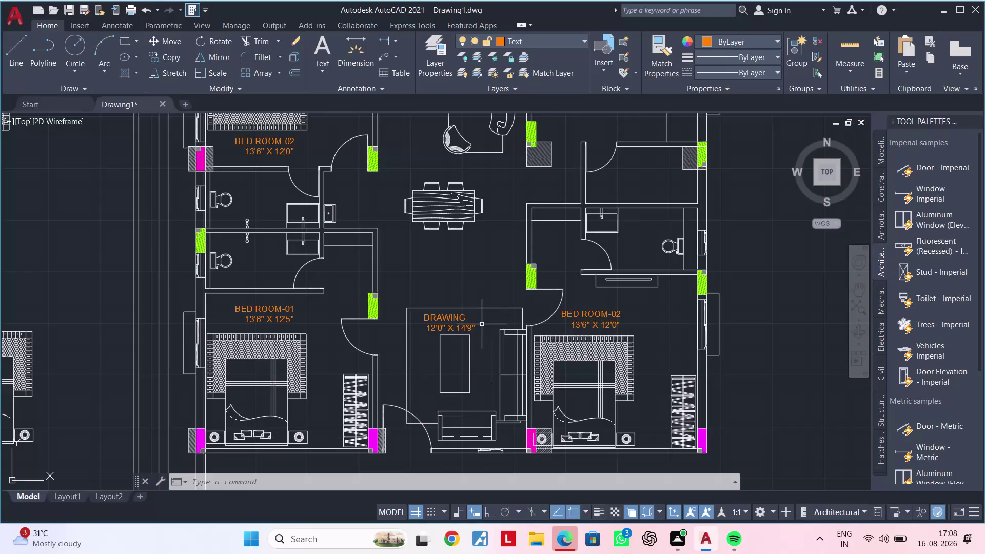
Zoom and pan to the right bedroom's BED ROOM-02 label and open it for editing.
scroll(up, 3)
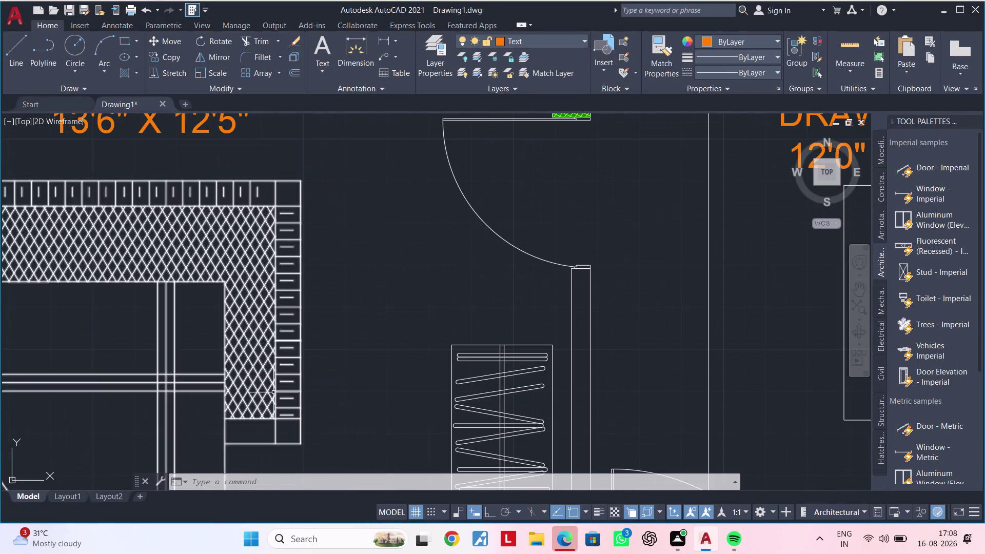
scroll(up, 3)
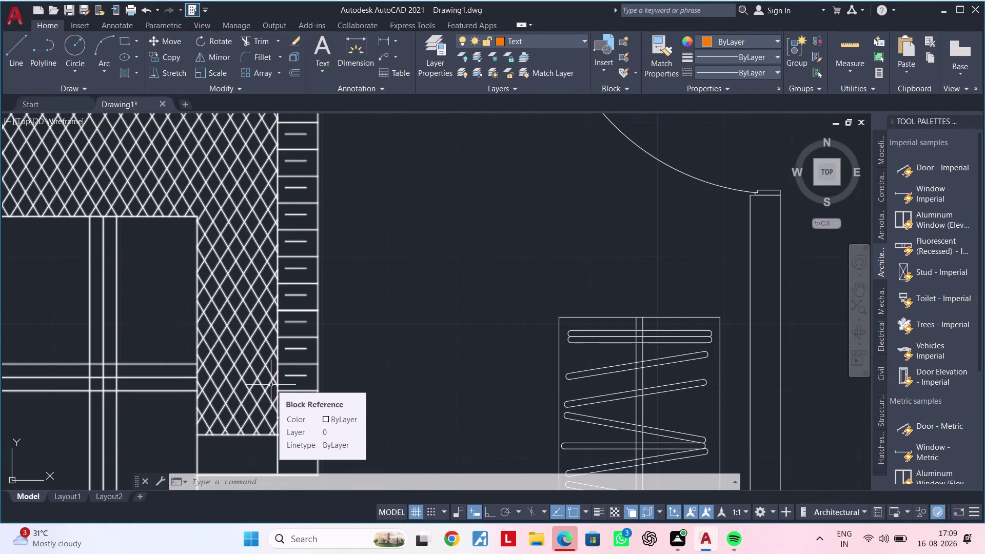
scroll(down, 3)
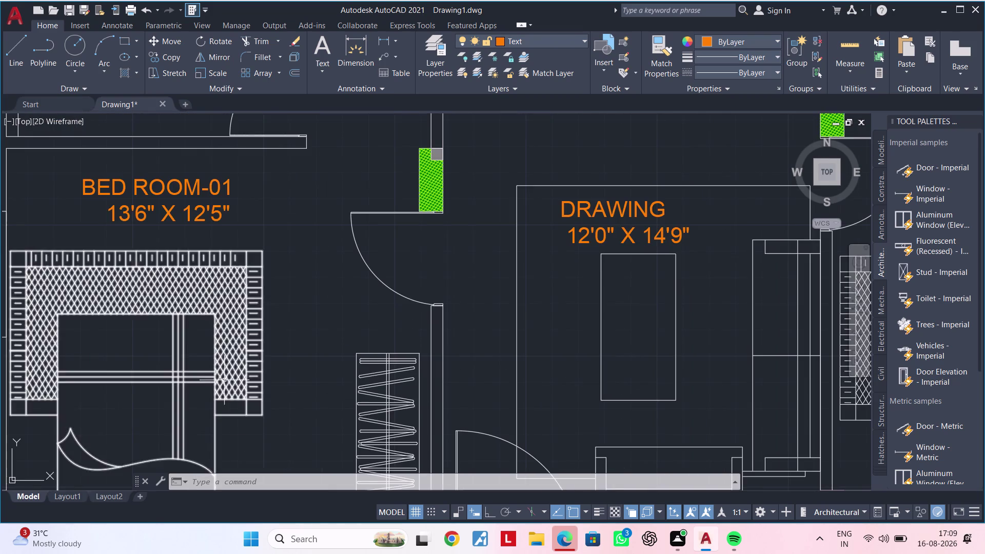
middle_drag(203, 373, 248, 357)
middle_drag(471, 299, 313, 320)
middle_drag(485, 288, 376, 340)
scroll(up, 3)
middle_drag(484, 296, 430, 346)
scroll(down, 3)
middle_drag(444, 332, 307, 332)
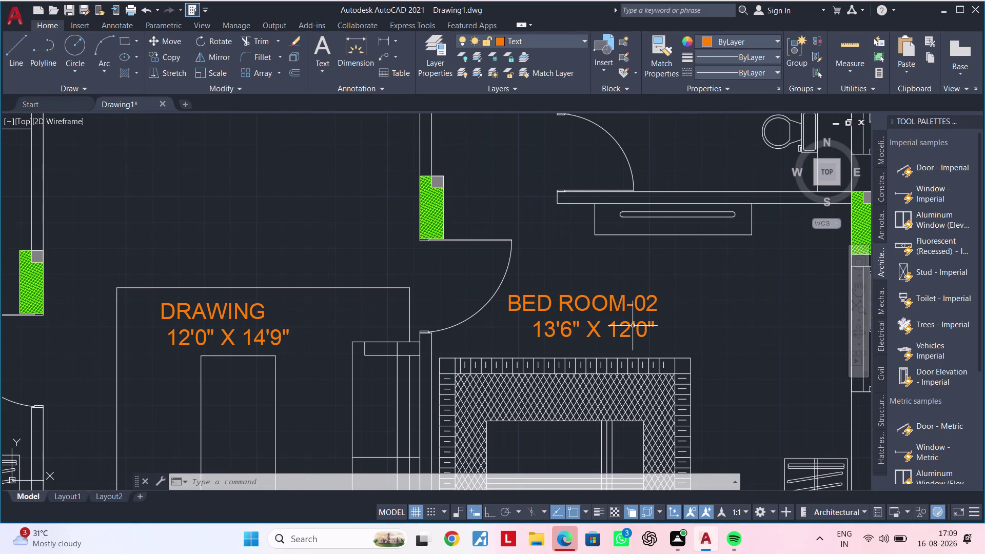
double_click(644, 332)
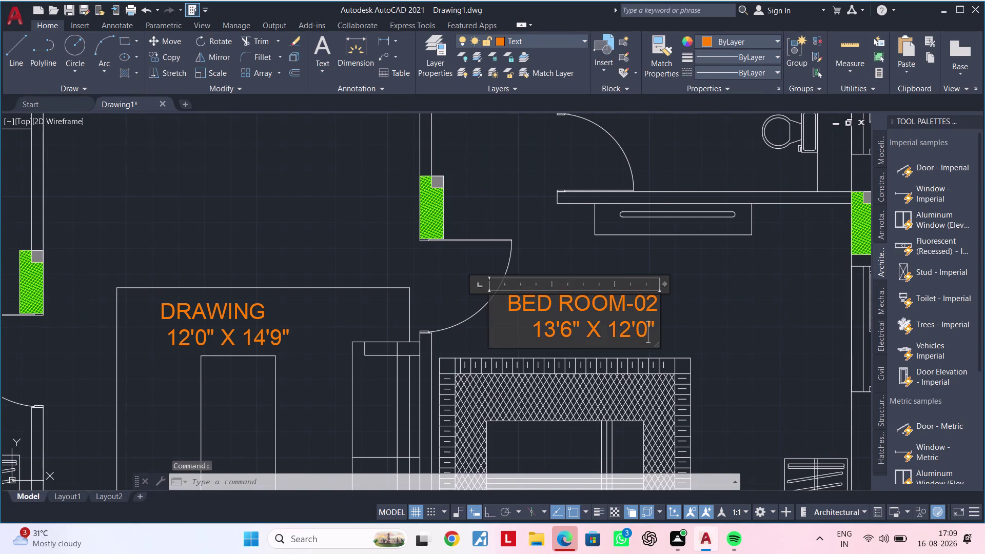
Replace the bedroom label's name line with M BED ROOM.
click(657, 308)
key(BackSpace)
key(BackSpace)
key(BackSpace)
key(BackSpace)
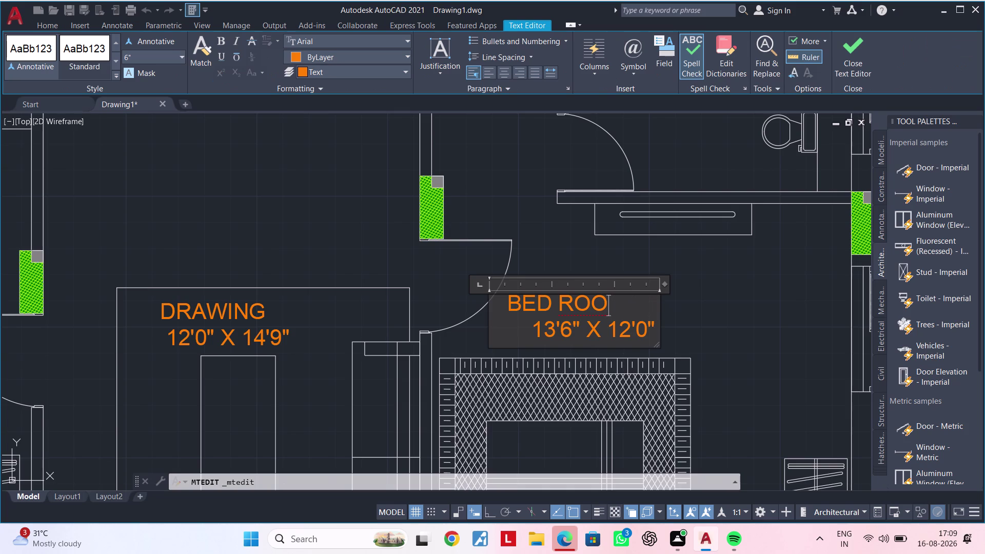
key(BackSpace)
key(BackSpace)
key(BackSpace)
key(BackSpace)
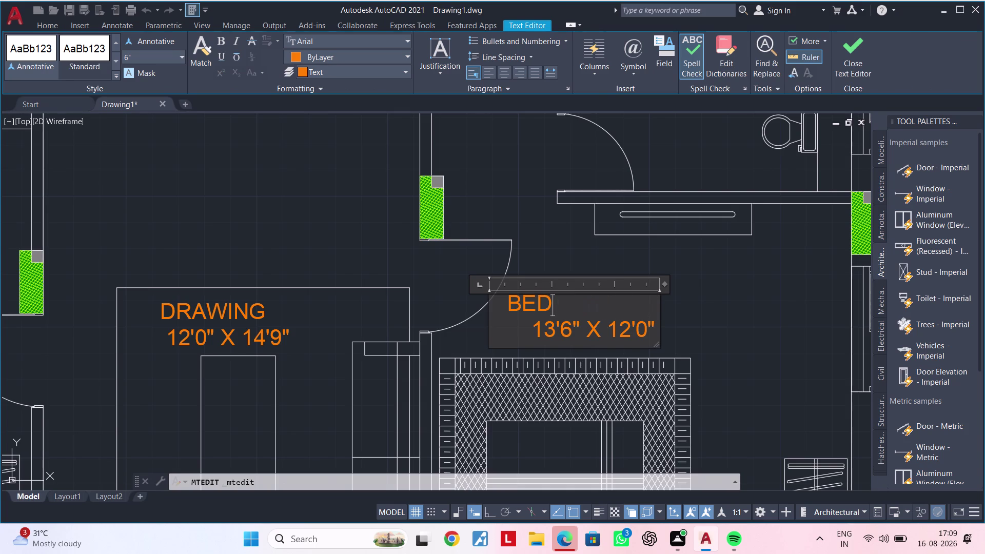
key(BackSpace)
key(BackSpace)
key(BackSpace)
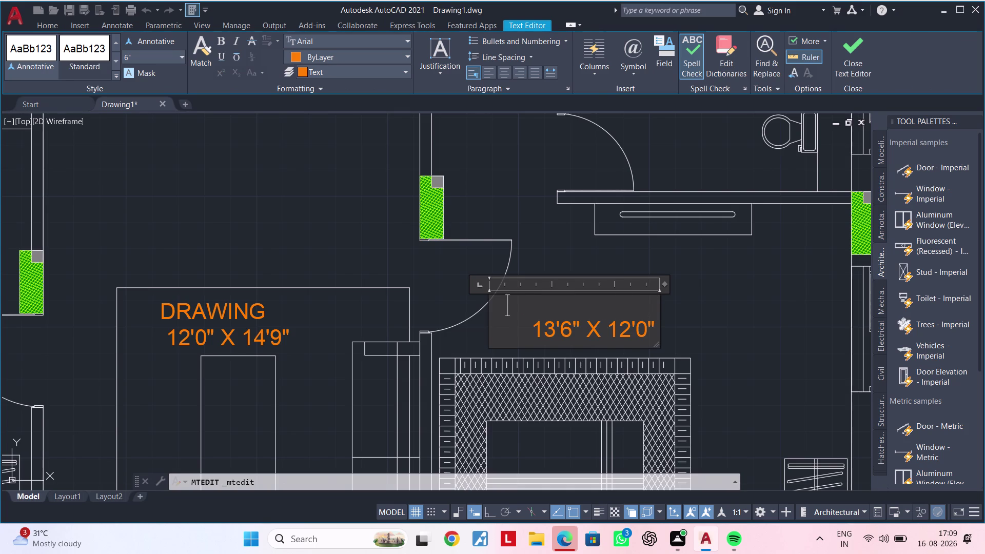
text(M BED R)
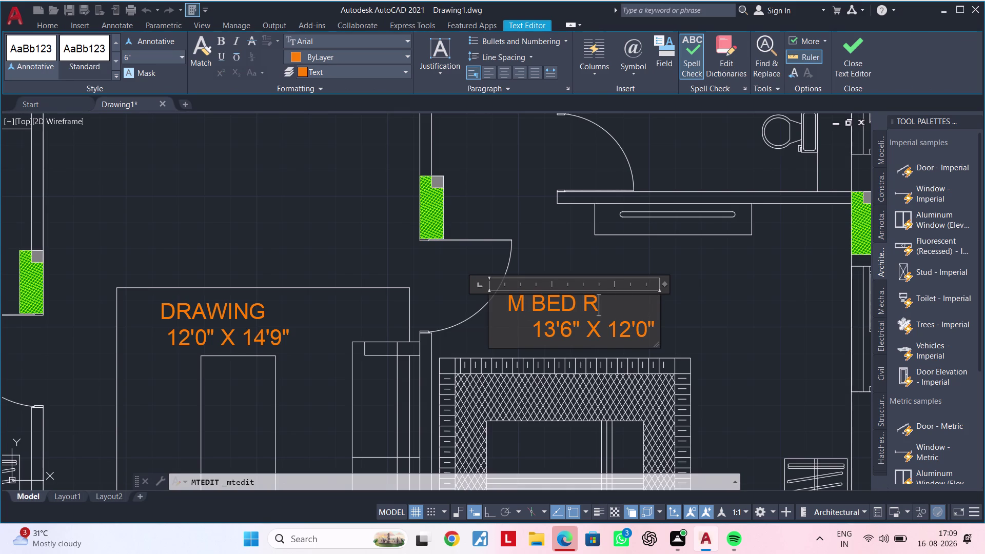
text(OOM)
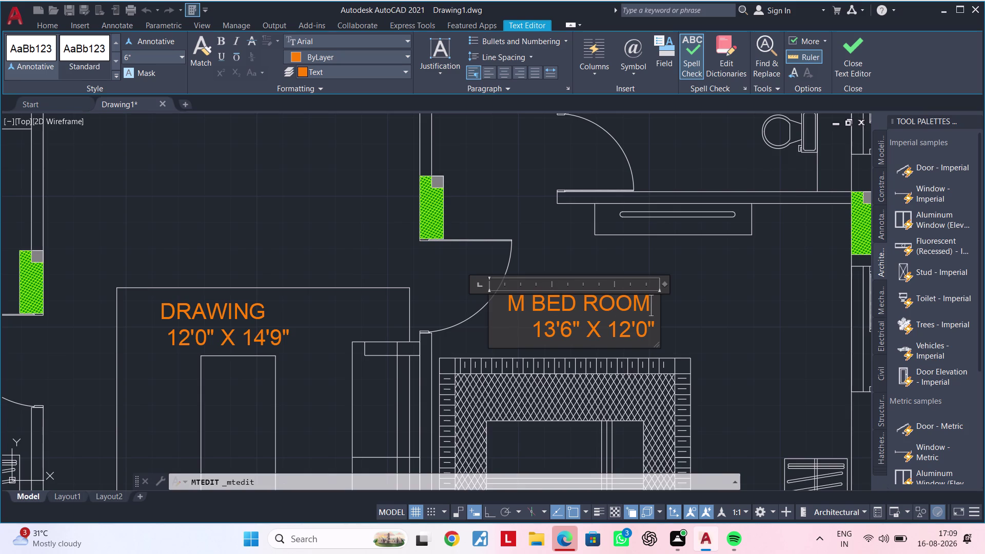
Change the bedroom size line to 13'7" X 14'0".
click(655, 332)
key(BackSpace)
key(BackSpace)
key(BackSpace)
key(BackSpace)
key(BackSpace)
key(BackSpace)
key(BackSpace)
key(BackSpace)
key(BackSpace)
key(BackSpace)
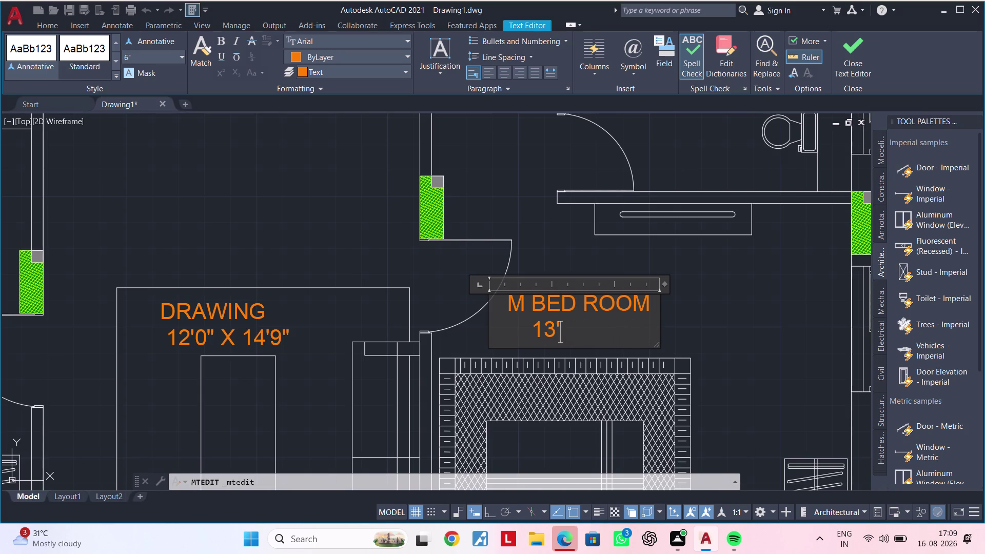
text(7")
key(space)
text(X)
key(space)
text(14')
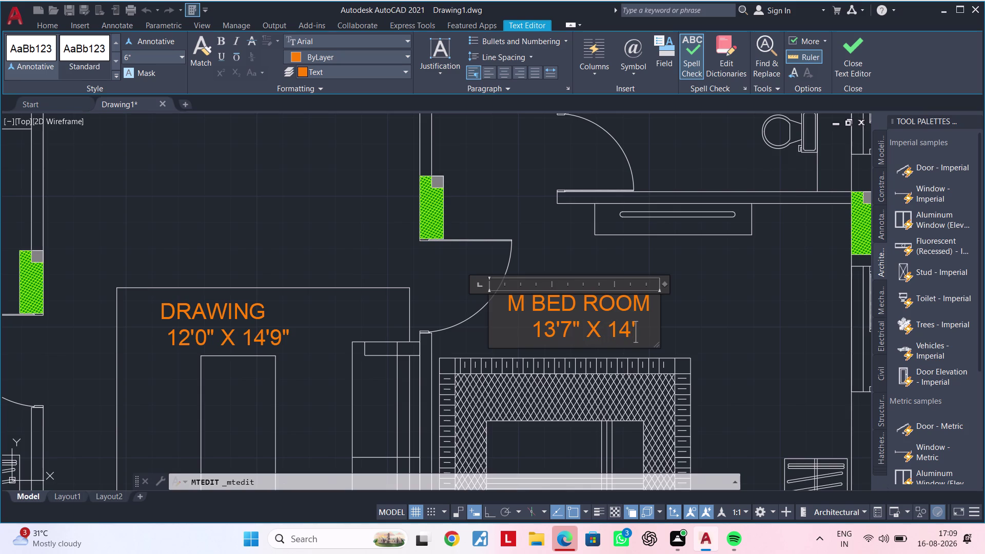
text(0")
Close the text editor and pan out to show the middle rooms.
click(710, 333)
scroll(down, 3)
middle_drag(710, 275, 689, 385)
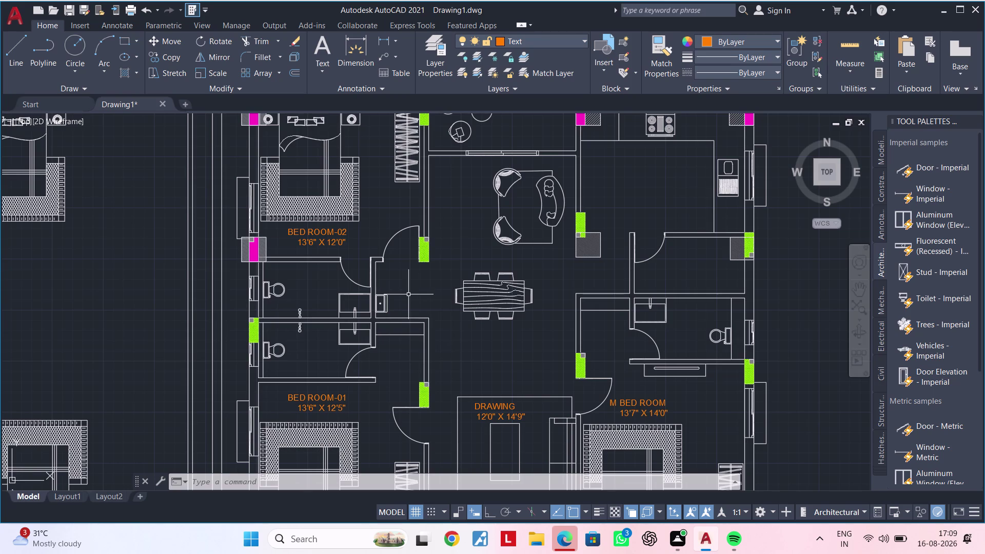
middle_drag(521, 374, 521, 445)
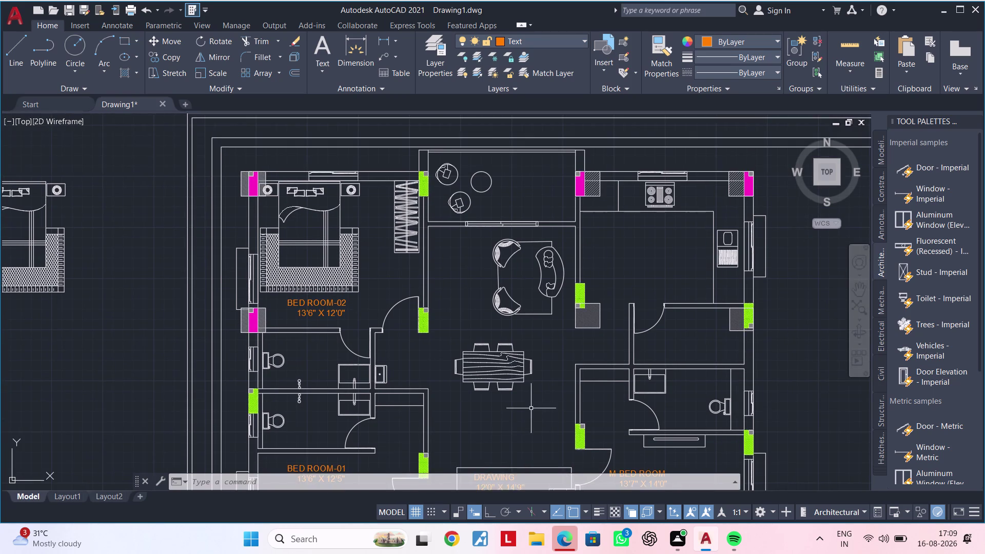
Select the DRAWING label and start copying it from a base point.
middle_drag(531, 408, 546, 326)
click(507, 398)
middle_drag(486, 323, 483, 336)
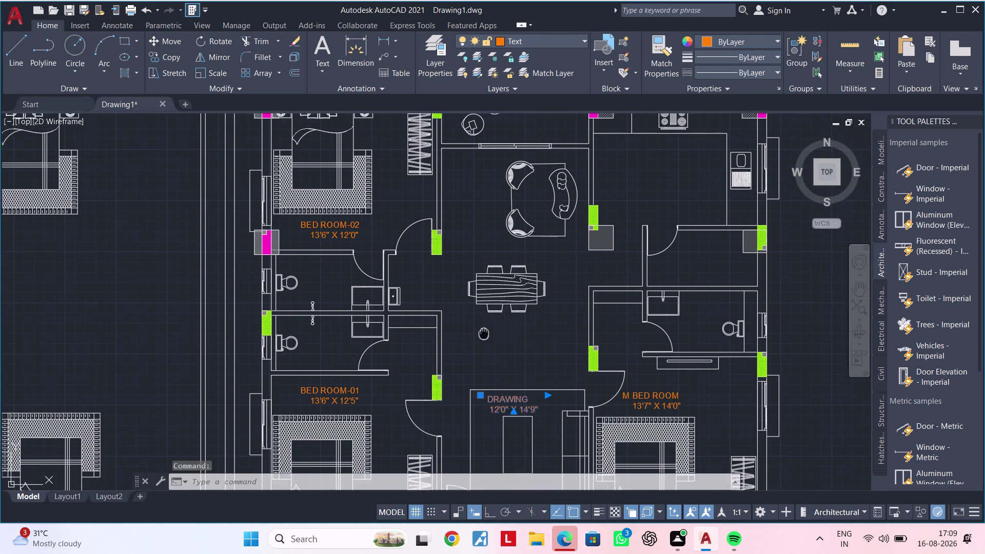
middle_drag(483, 336, 476, 364)
text(CO)
key(space)
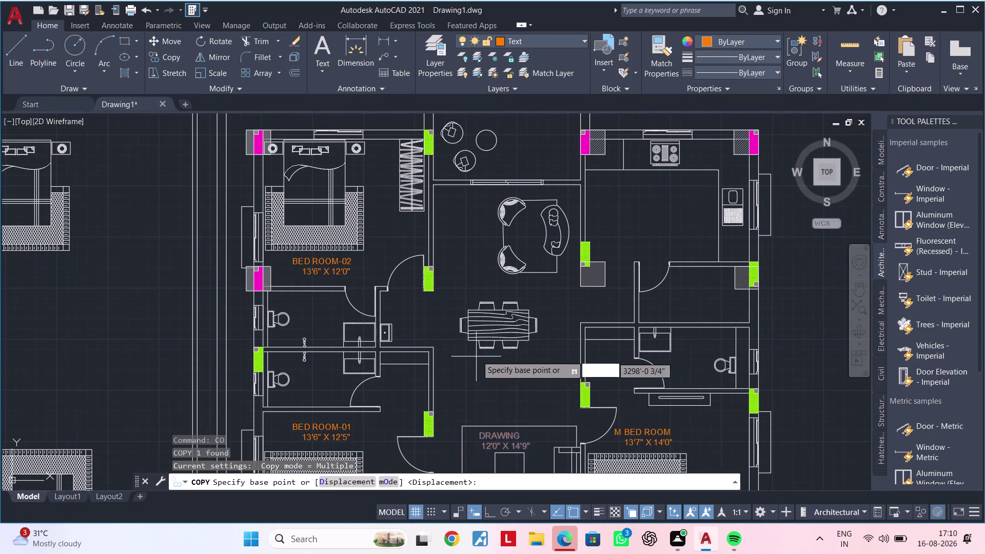
click(500, 438)
Drop the DRAWING label copy inside the top balcony room and end the copy.
middle_drag(474, 279, 454, 380)
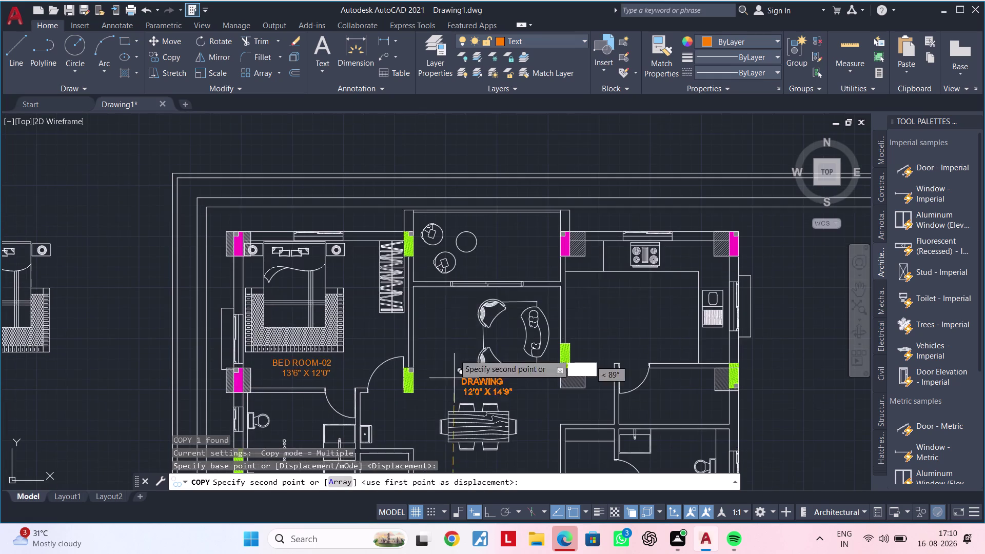
scroll(up, 3)
scroll(up, 3)
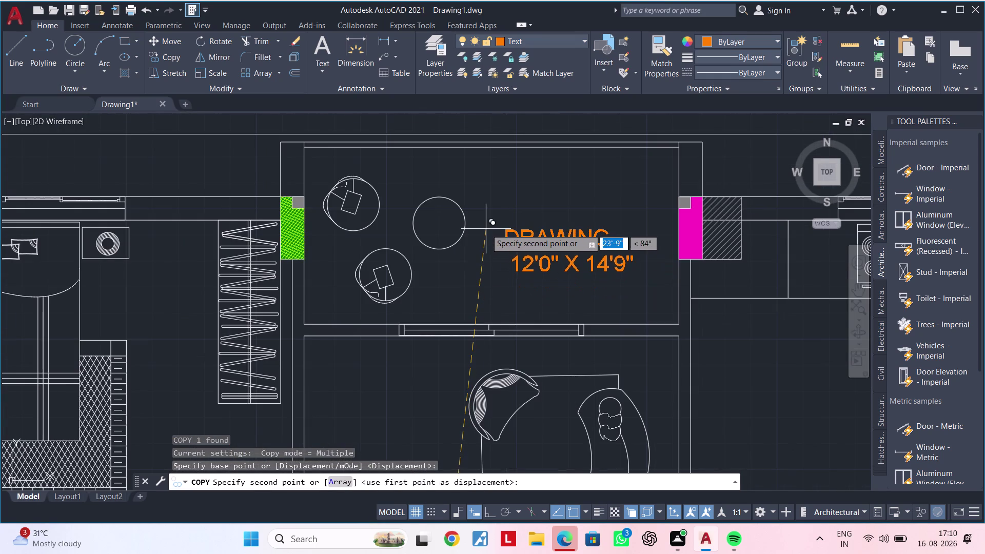
click(479, 227)
key(Escape)
key(Escape)
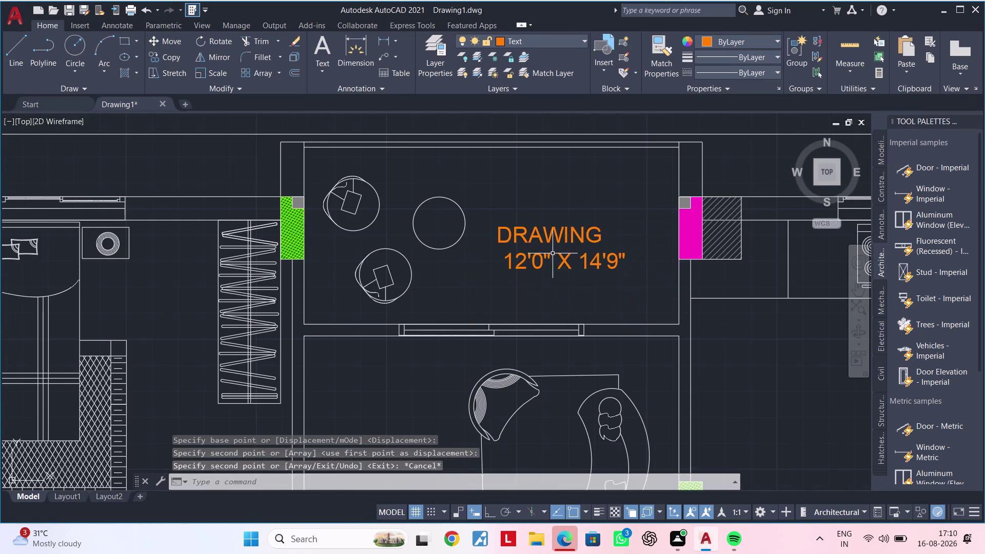
middle_drag(559, 250, 528, 248)
key(Escape)
Rename the copied label in the top room to BALCONY.
double_click(560, 229)
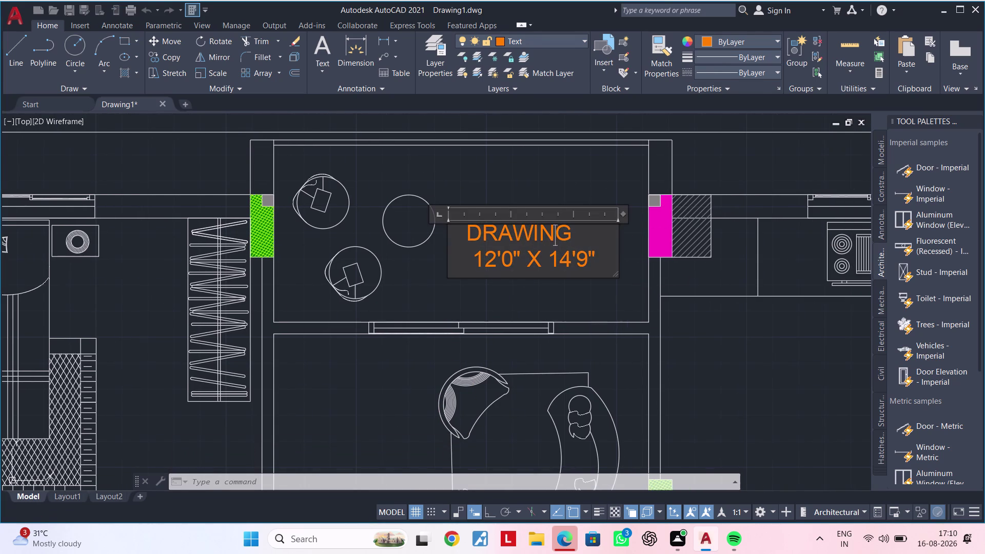
click(600, 257)
key(BackSpace)
key(BackSpace)
key(BackSpace)
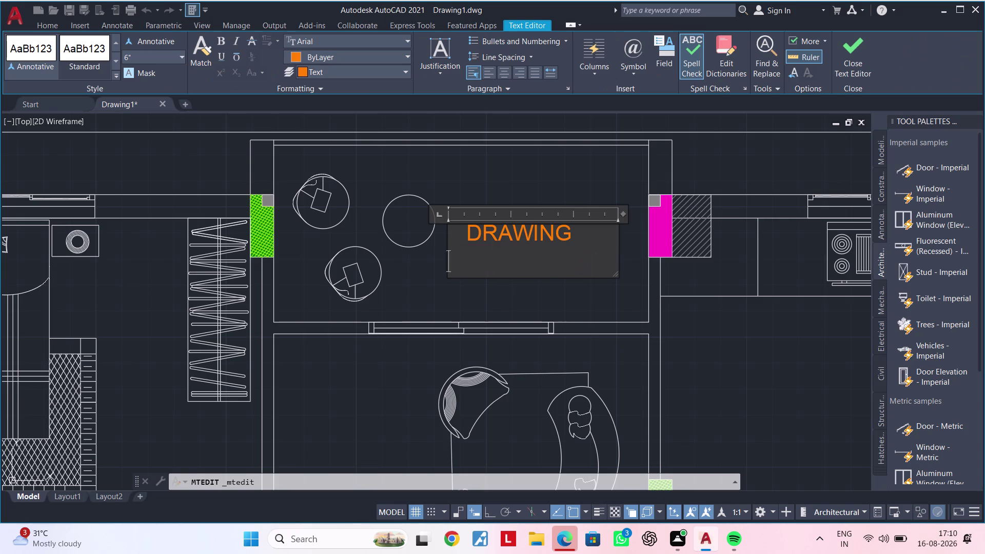
text(BA)
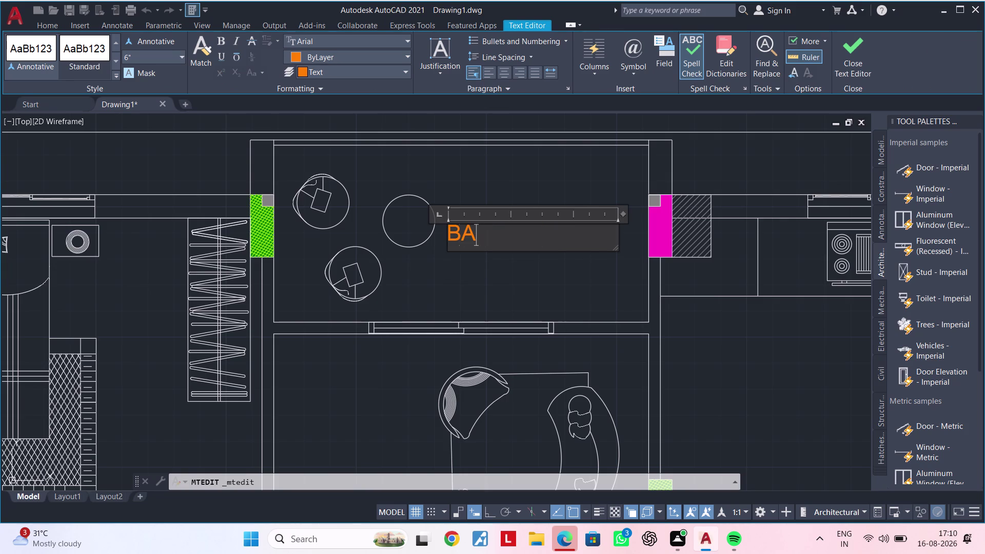
key(l)
text(CON)
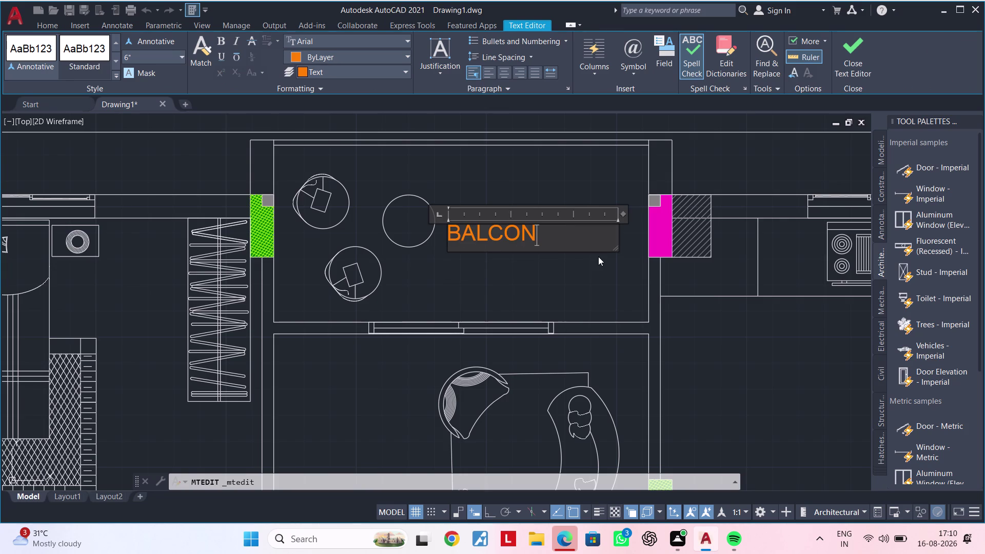
key(y)
key(Return)
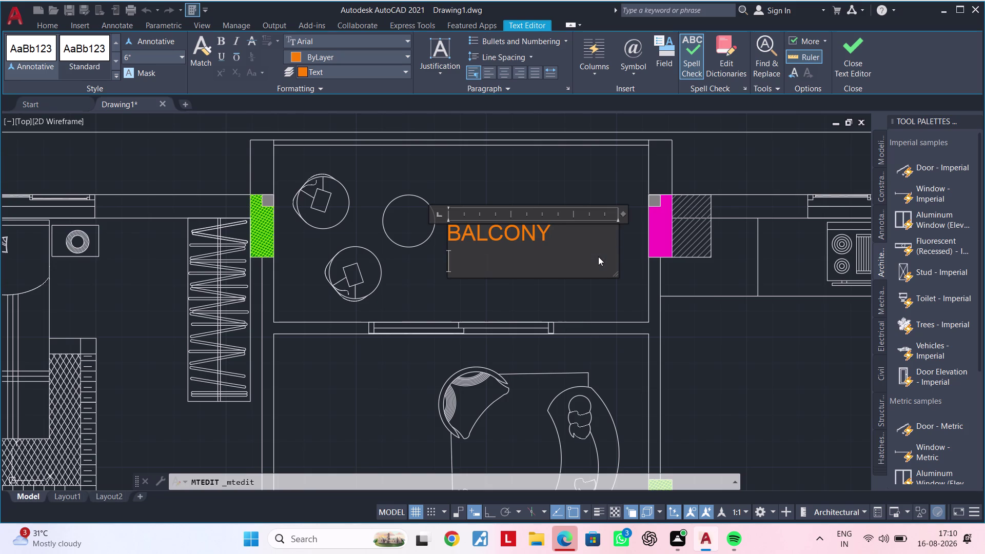
Enter the balcony size 12'0"X5'10" on the label's second line.
text(12'0)
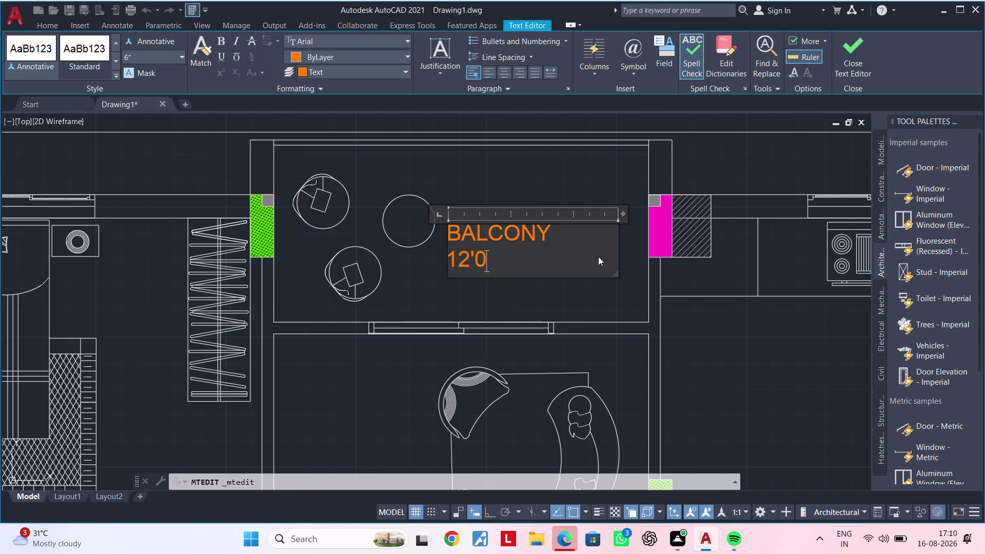
key(shift+quotedbl)
key(x)
text(5'1)
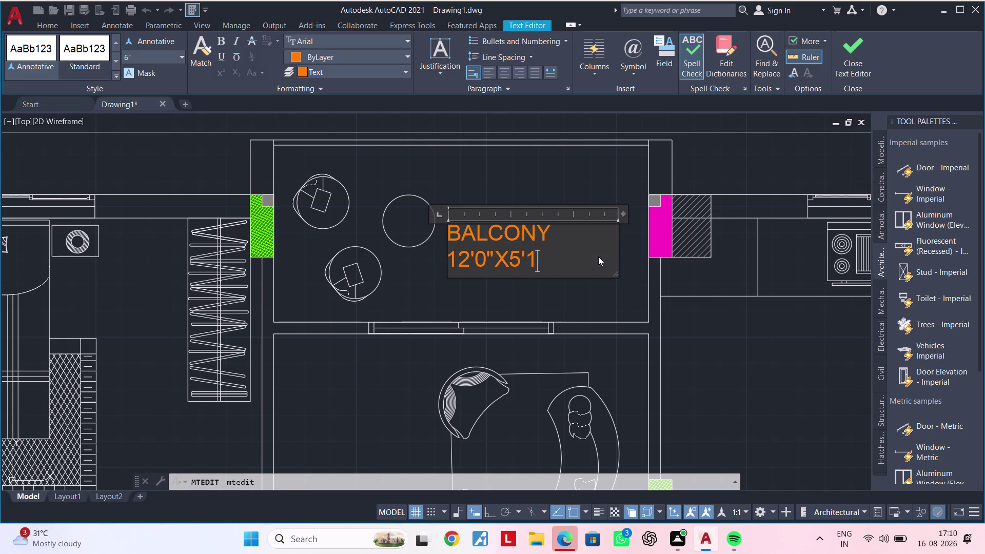
text(0")
Indent the BALCONY label lines with spaces and close the text editor.
click(448, 265)
key(space)
key(space)
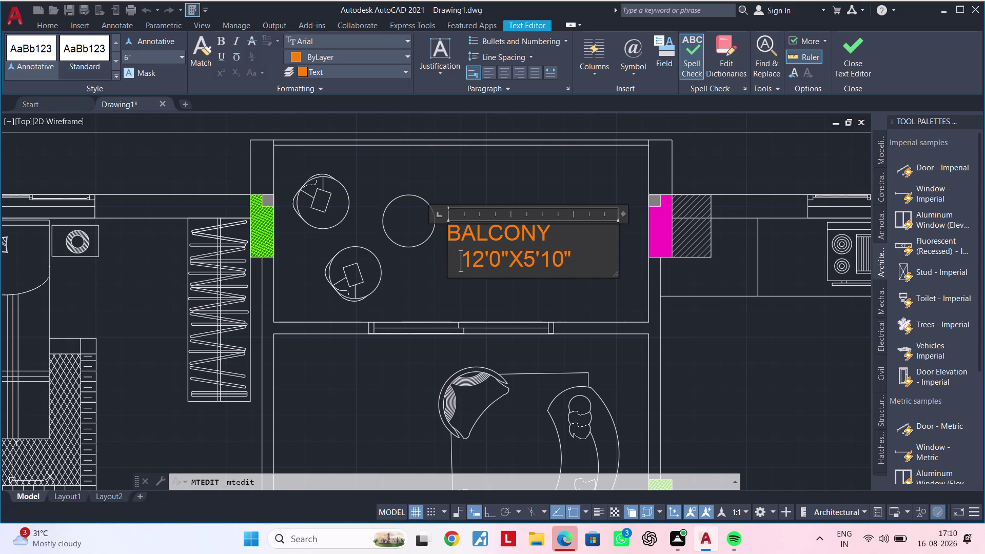
click(448, 232)
key(space)
key(space)
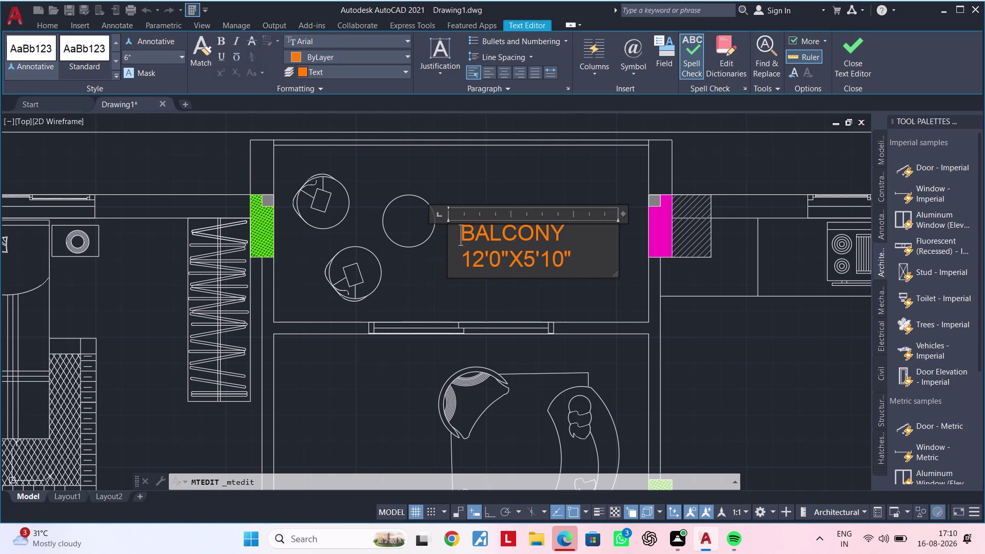
key(space)
click(446, 291)
Select the BALCONY label and start the COPY command with CO.
middle_drag(488, 285, 503, 237)
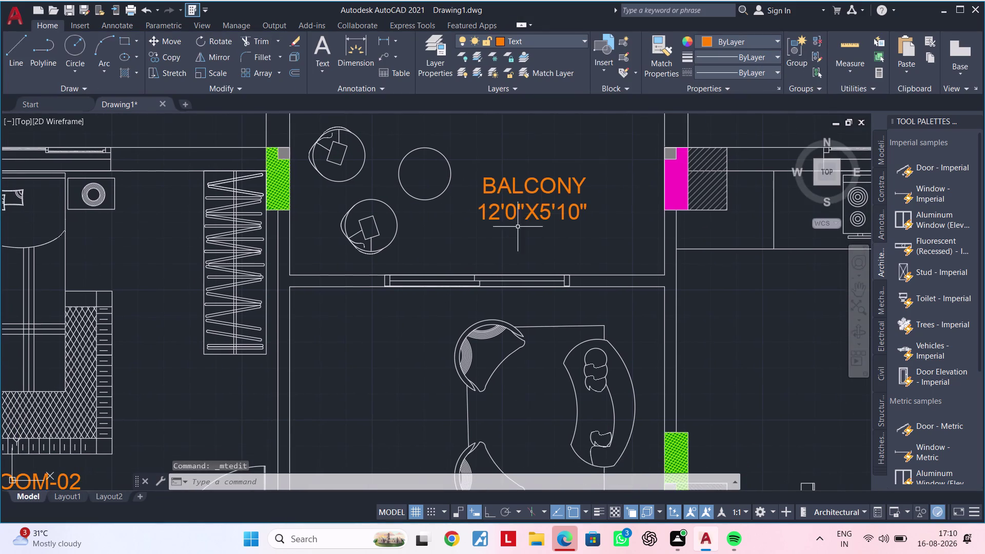
click(542, 207)
key(c)
key(o)
key(space)
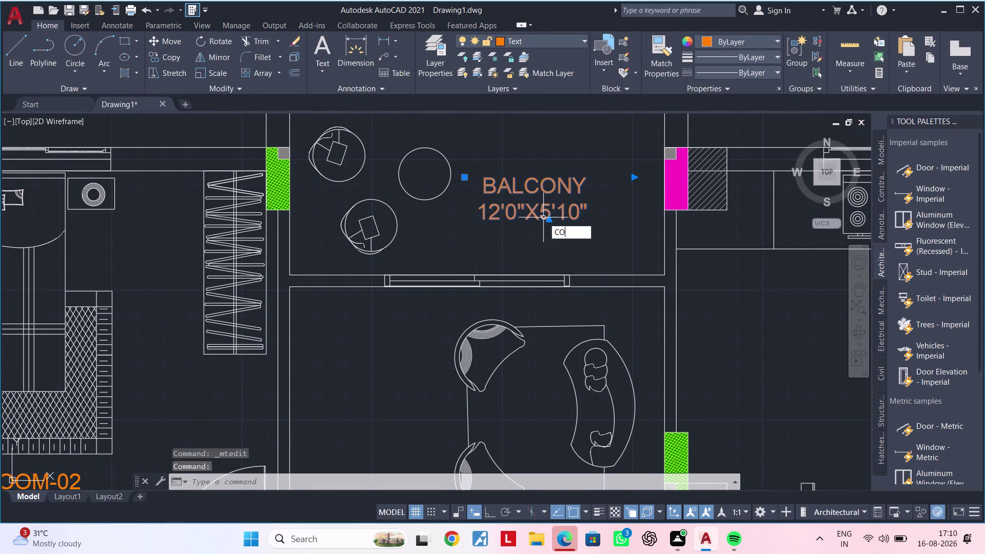
Pick a base point and drop BALCONY label copies in the living and dining areas.
click(552, 195)
scroll(down, 3)
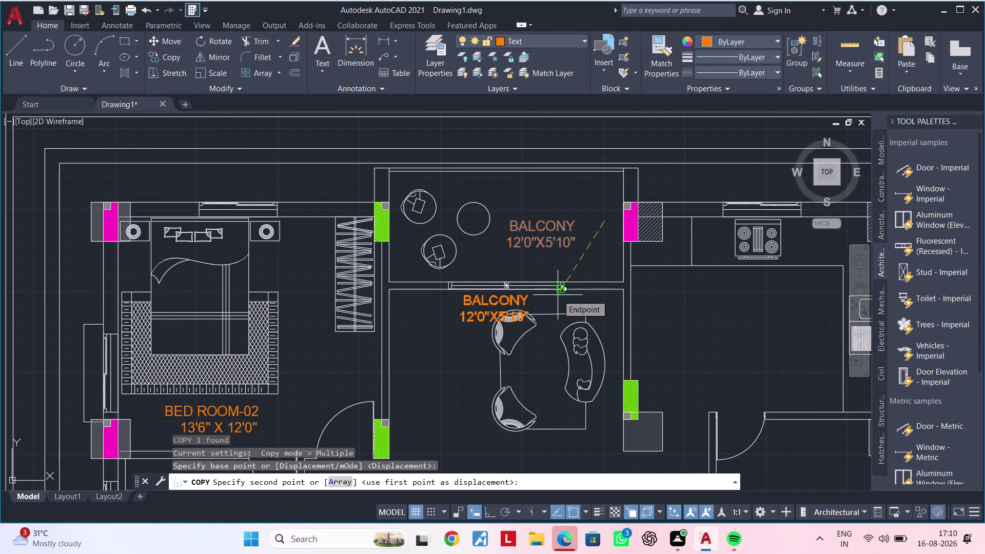
middle_drag(550, 295, 645, 237)
click(598, 304)
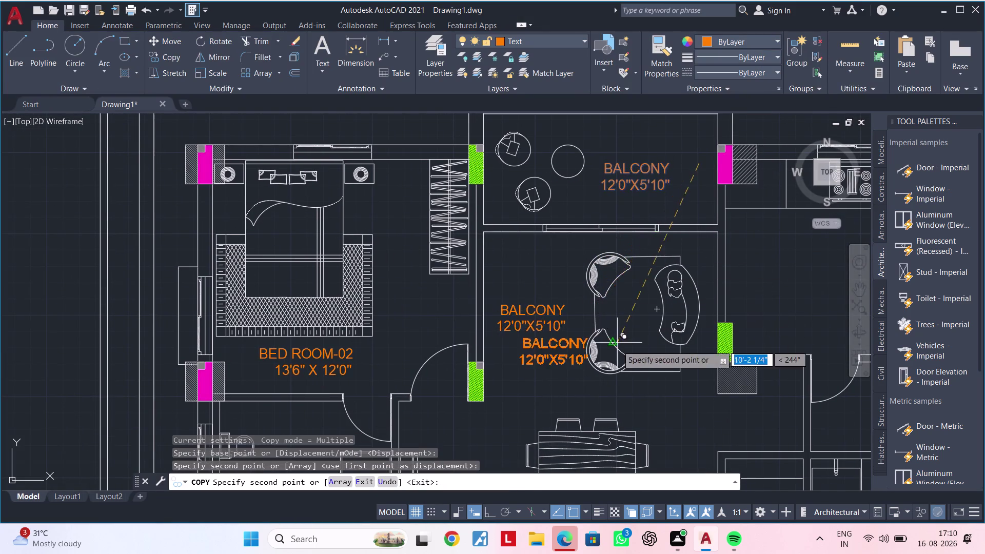
middle_drag(616, 344, 611, 187)
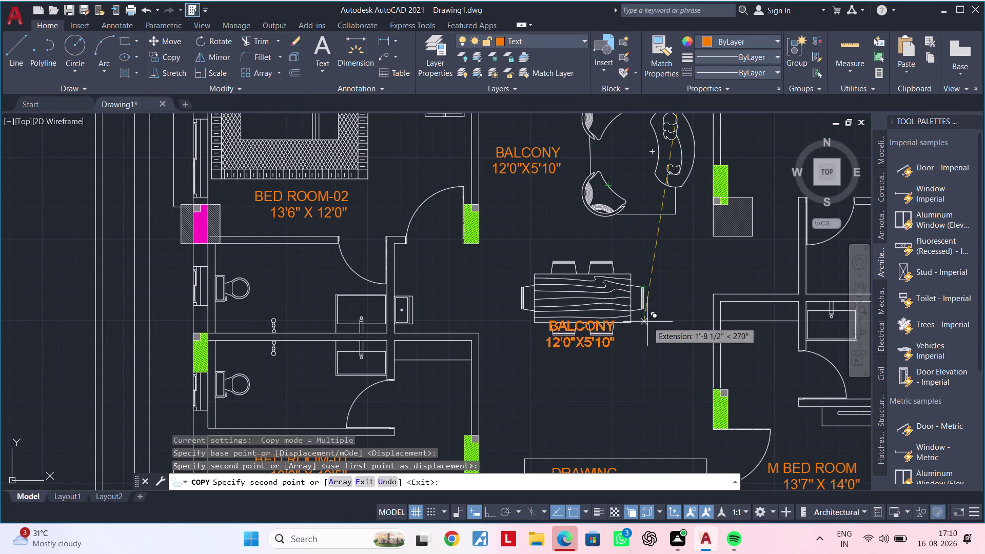
click(655, 341)
Drop BALCONY label copies in the upper right and lower right rooms.
middle_drag(658, 330, 556, 384)
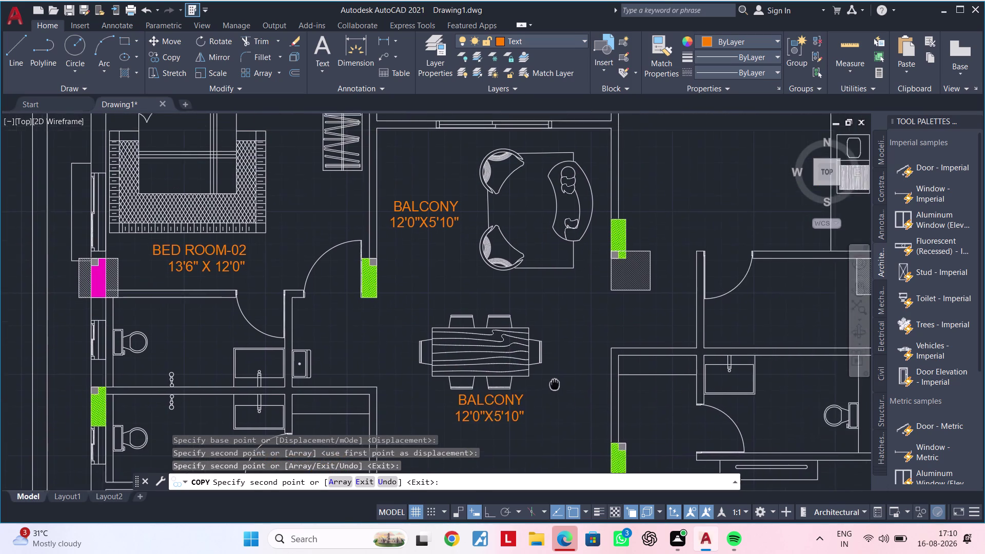
middle_drag(556, 383, 587, 366)
scroll(down, 3)
middle_drag(614, 333, 525, 375)
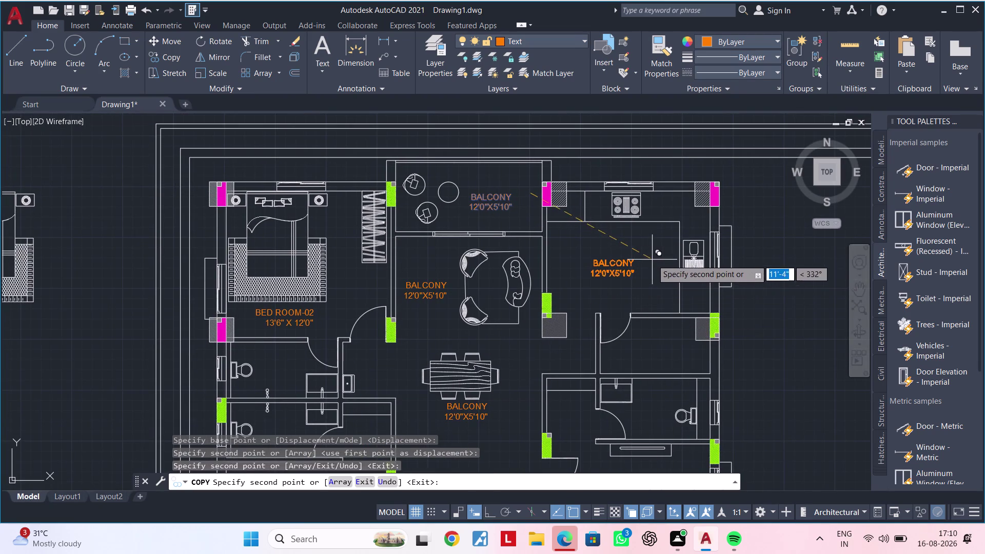
click(652, 257)
middle_drag(647, 338, 656, 290)
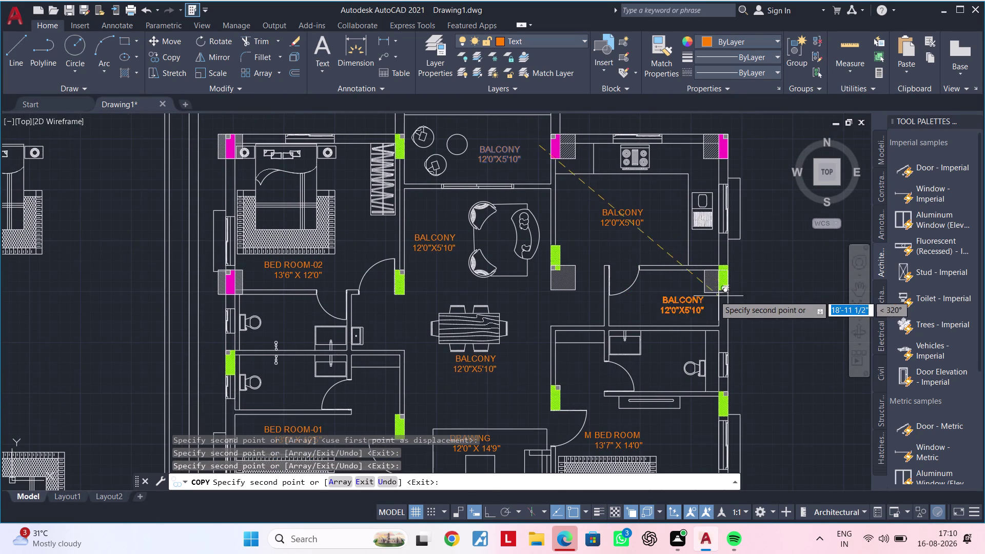
scroll(up, 3)
click(711, 283)
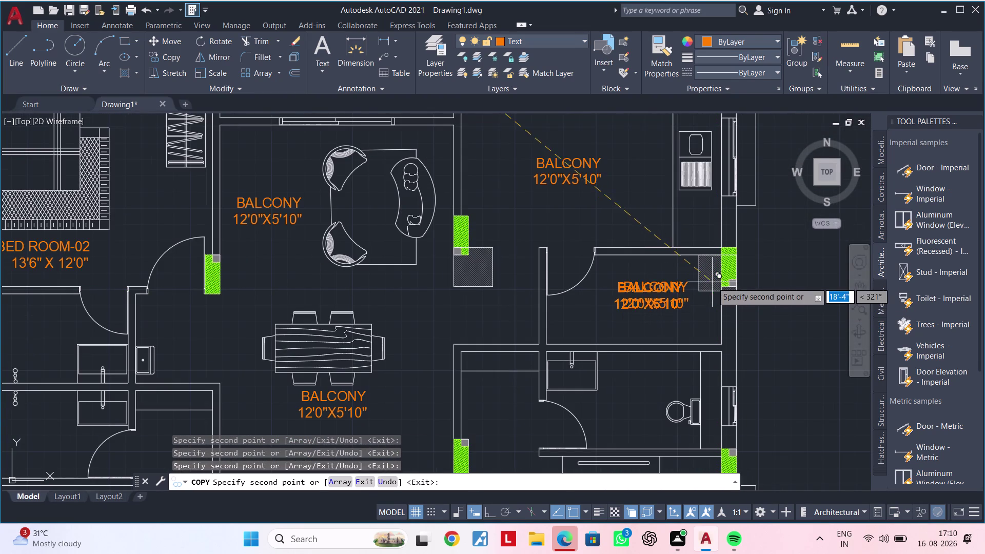
End the copy command and select the lower right room's label copy.
key(Escape)
key(Escape)
middle_drag(680, 296, 676, 280)
key(Escape)
key(Escape)
double_click(678, 268)
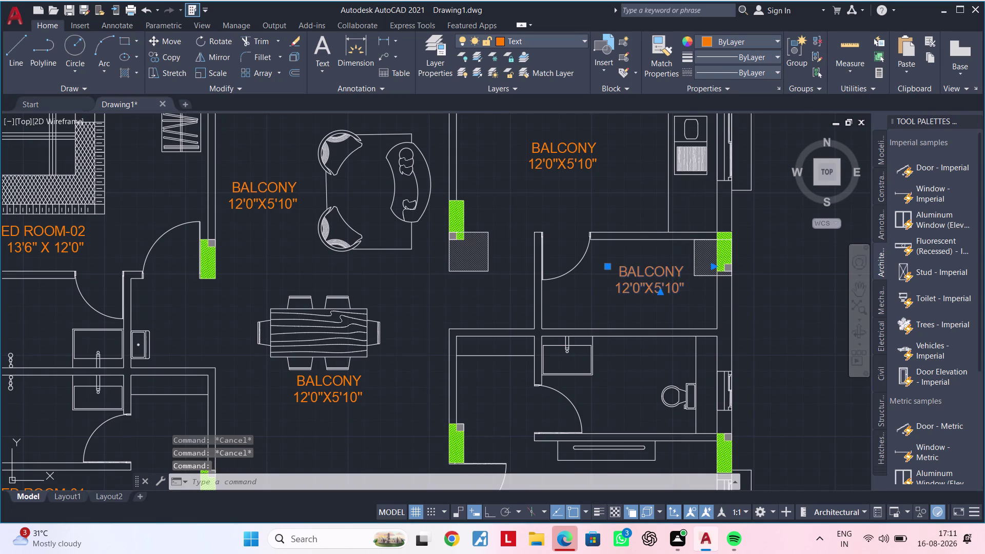
Replace the lower right label's name with UTILITY.
click(681, 269)
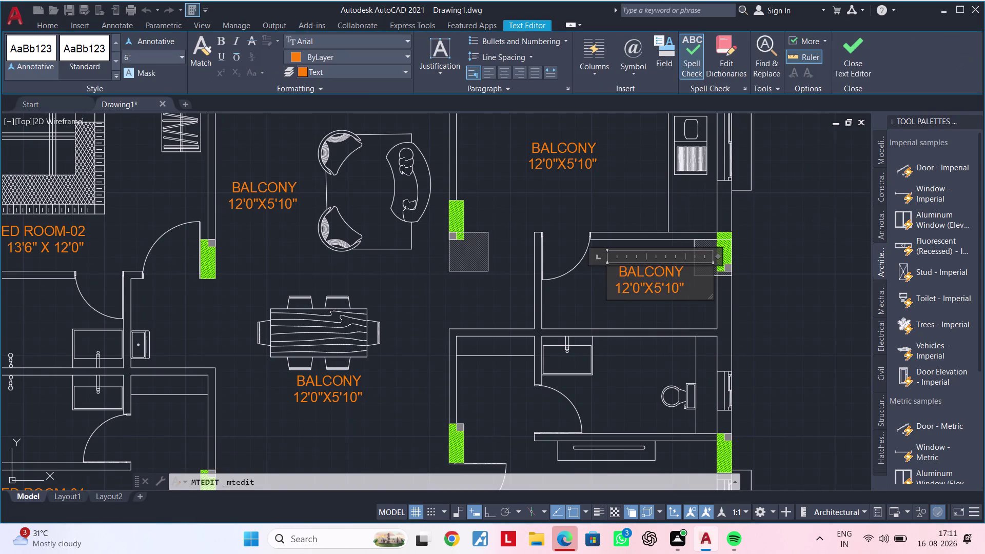
click(685, 292)
key(BackSpace)
key(BackSpace)
key(BackSpace)
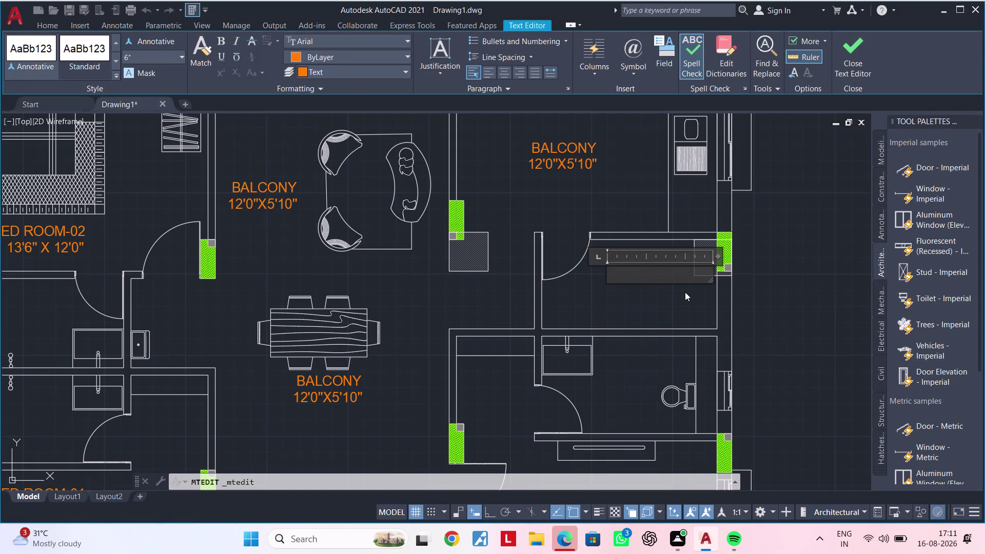
text(UN)
text(IT)
key(BackSpace)
key(BackSpace)
key(BackSpace)
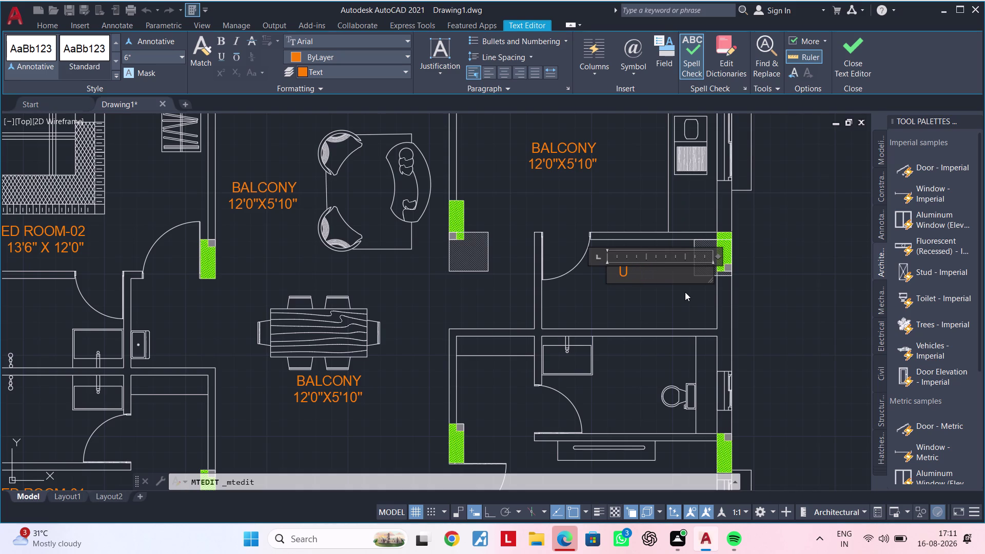
text(TILI)
text(TY)
key(Return)
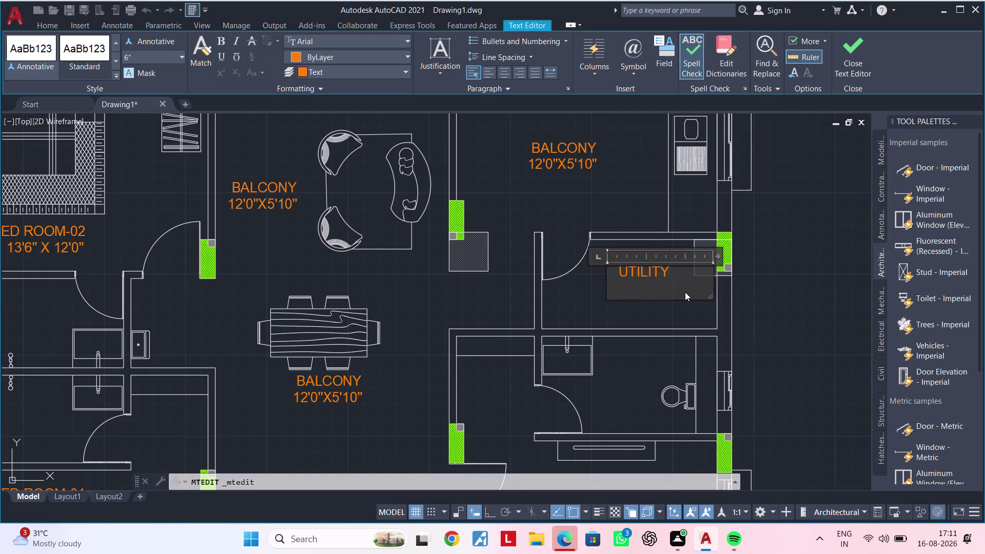
Enter the utility size 4'1"X9'0", pad it with spaces, and close the editor.
text(4')
text(1")
key(x)
text(9'0)
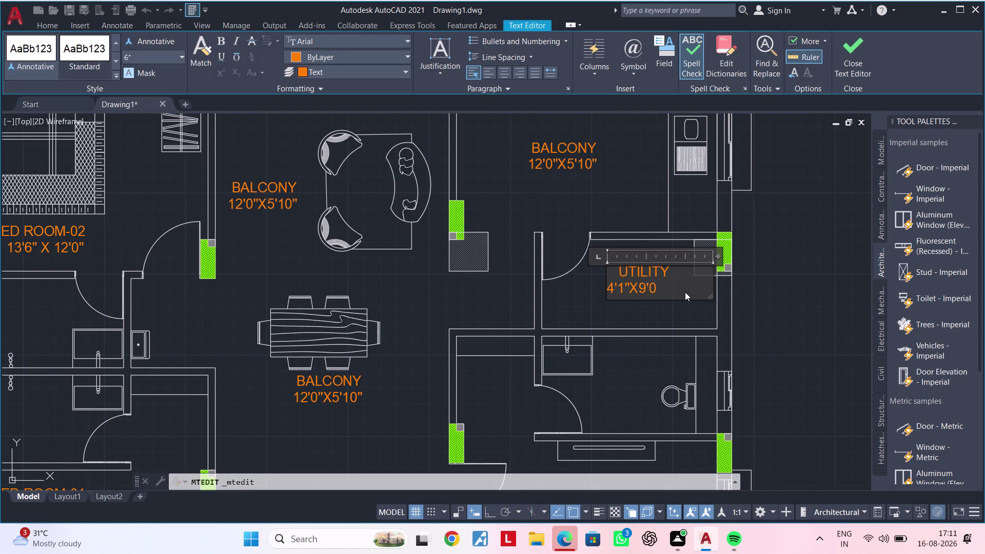
text(")
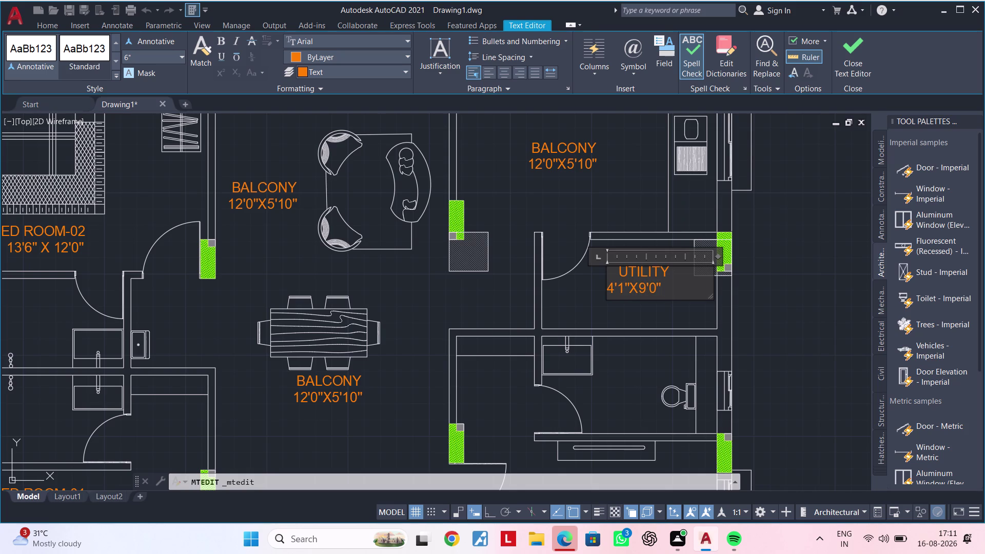
click(606, 291)
key(space)
key(space)
key(space)
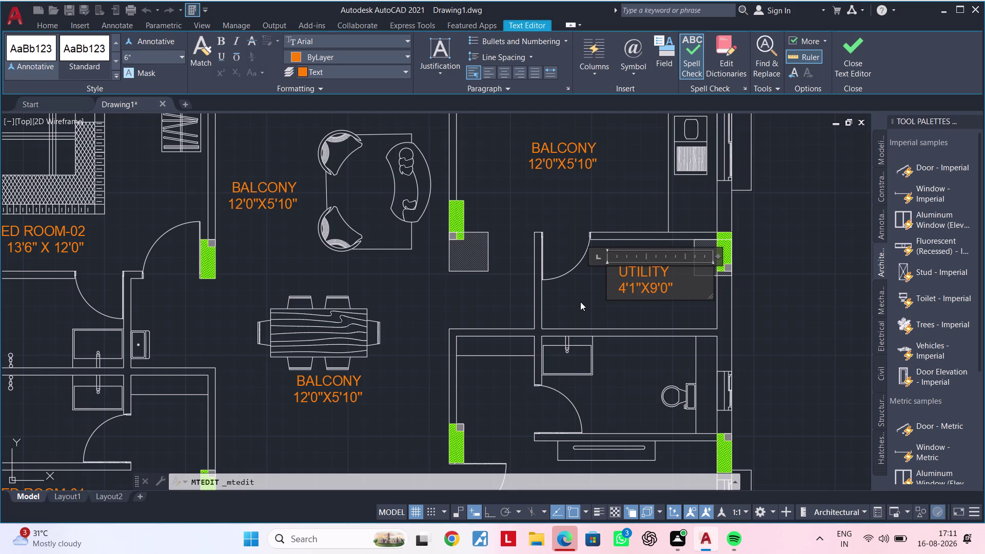
click(580, 301)
Pan to the upper right room and open its BALCONY label copy for editing.
middle_drag(585, 308, 660, 269)
middle_drag(533, 274, 502, 371)
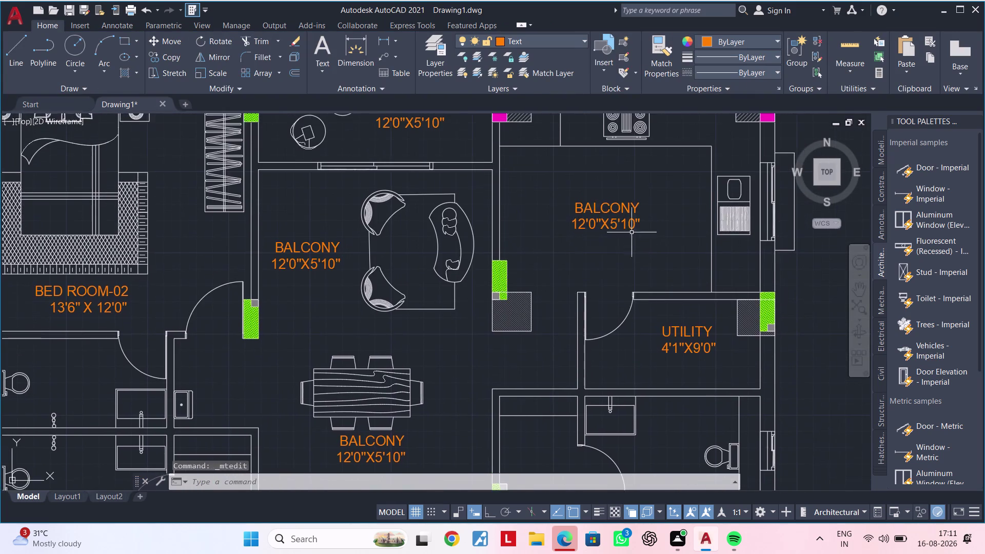
scroll(up, 3)
double_click(632, 230)
Replace the word BALCONY with KITCHEN in the upper right room label.
click(656, 221)
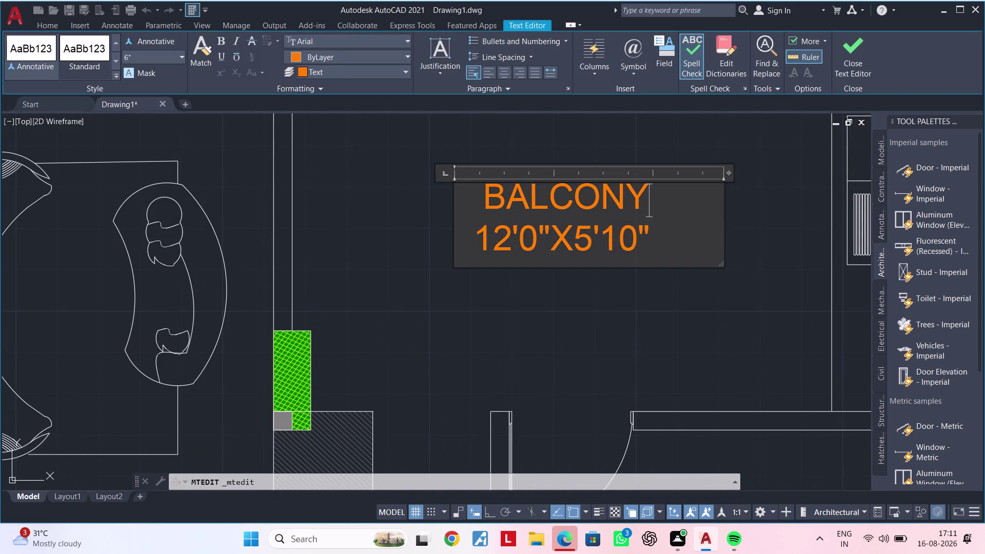
key(BackSpace)
key(BackSpace)
key(BackSpace)
key(BackSpace)
key(BackSpace)
key(BackSpace)
key(BackSpace)
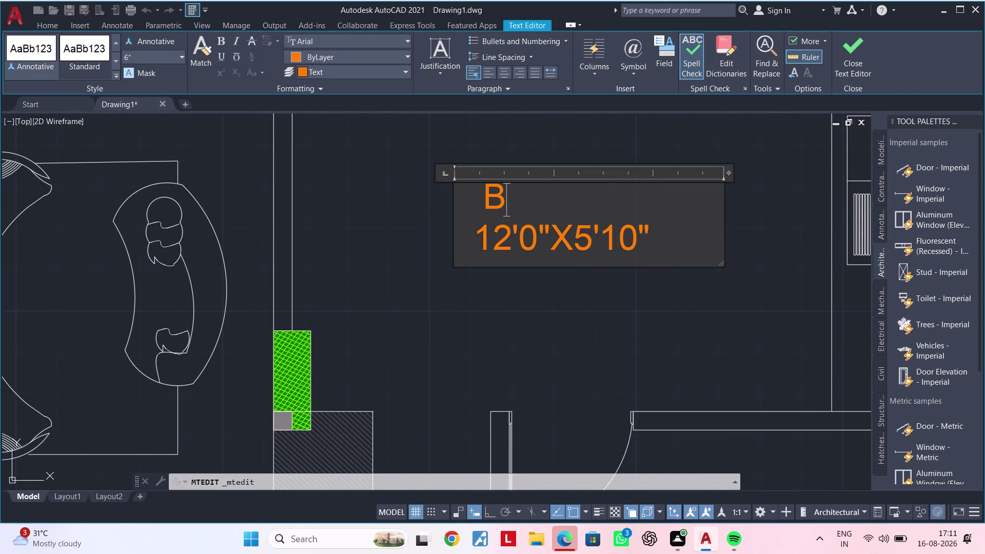
text(KIT)
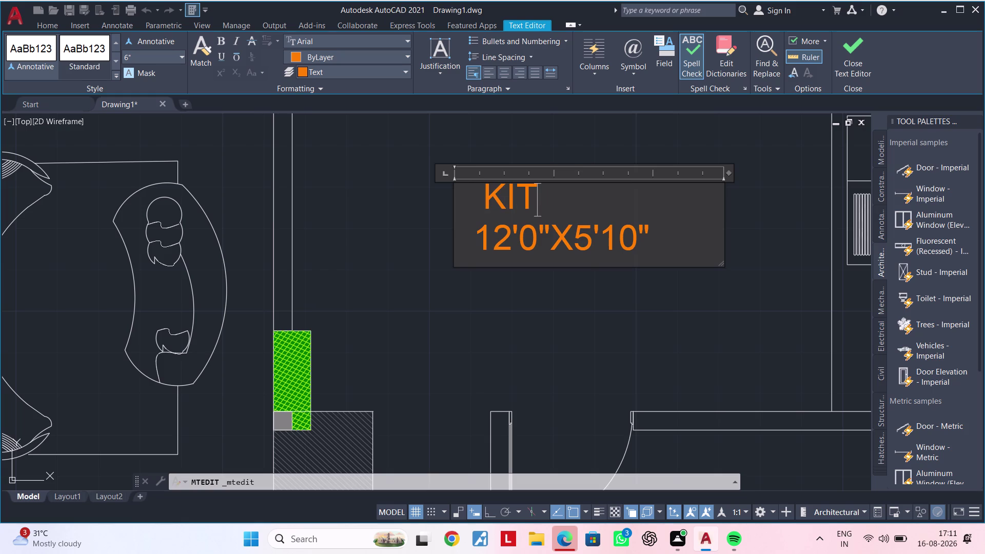
text(CHEN)
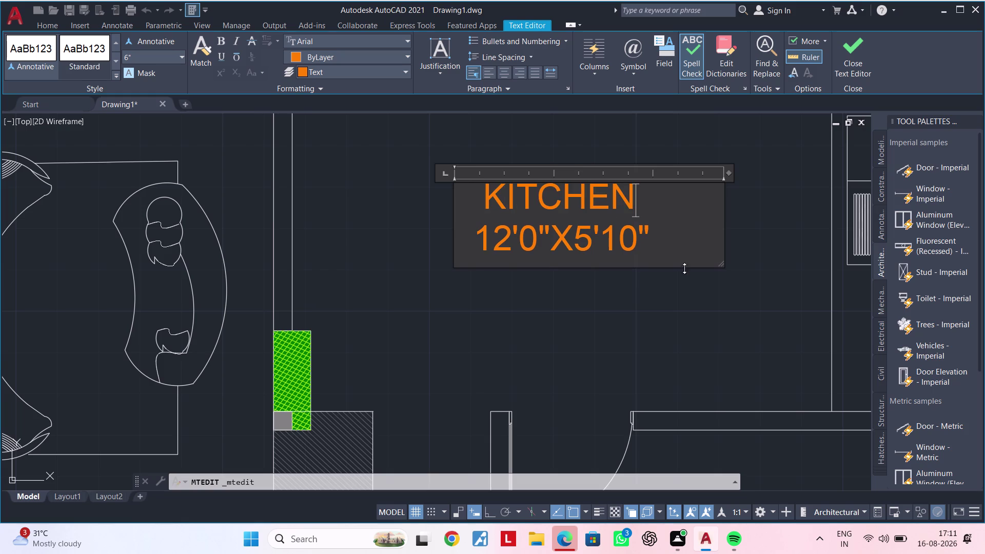
Replace the label's old dimension text with the kitchen length 13'4.5".
click(678, 230)
key(BackSpace)
key(BackSpace)
key(BackSpace)
key(BackSpace)
key(BackSpace)
key(BackSpace)
key(BackSpace)
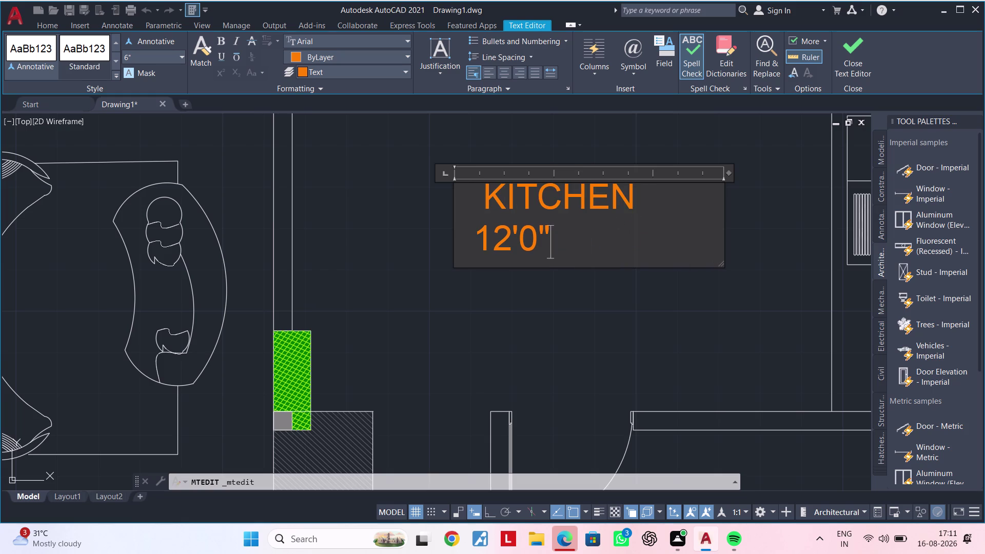
key(BackSpace)
key(BackSpace)
key(BackSpace)
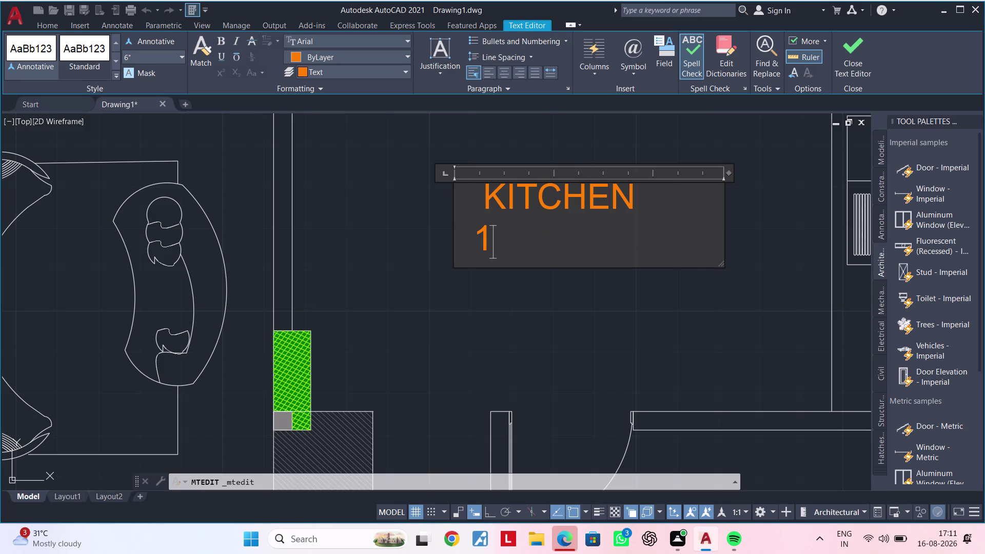
key(3)
key(apostrophe)
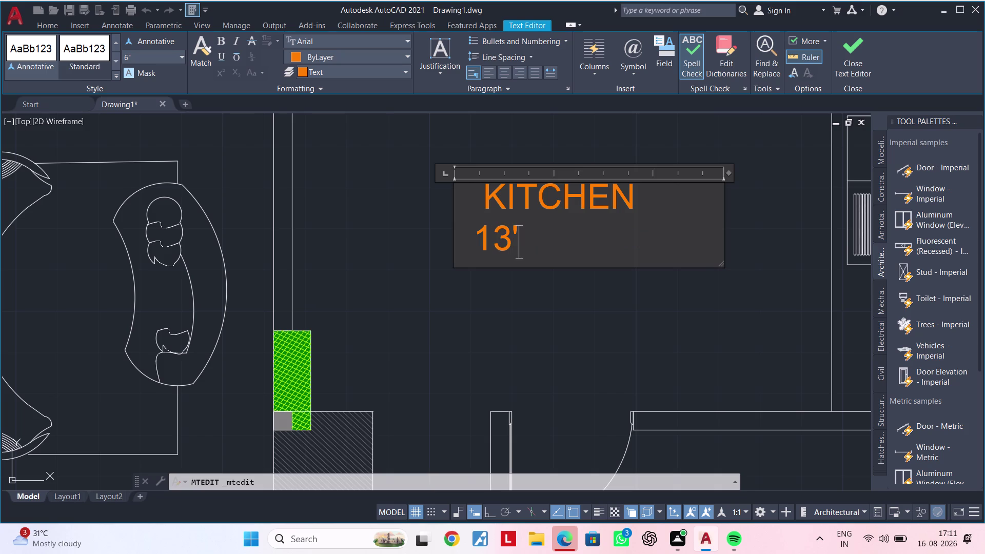
key(4)
text(.5)
key(shift+quotedbl)
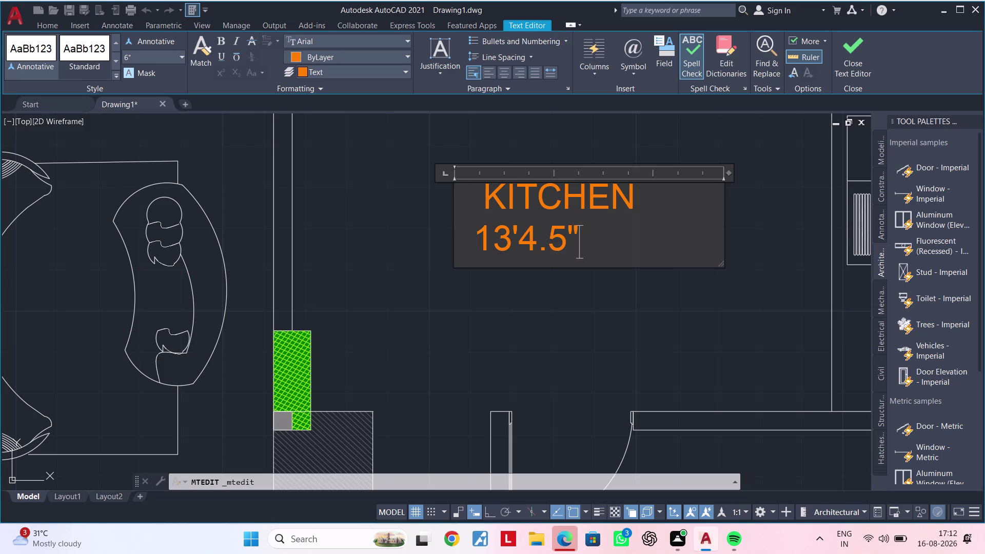
Append X10'0" to the kitchen dimensions and close the text editor.
scroll(down, 3)
scroll(up, 3)
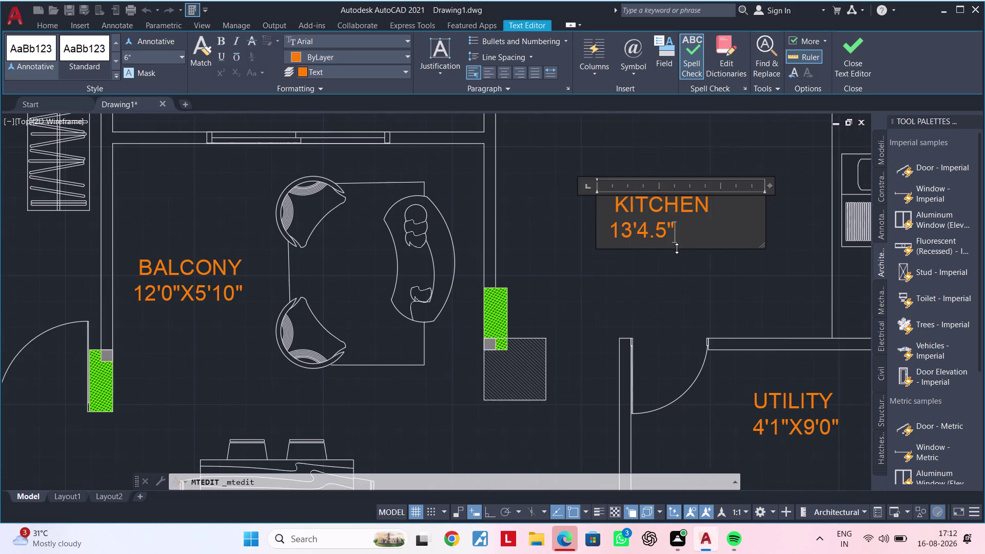
middle_drag(672, 253, 579, 289)
scroll(up, 3)
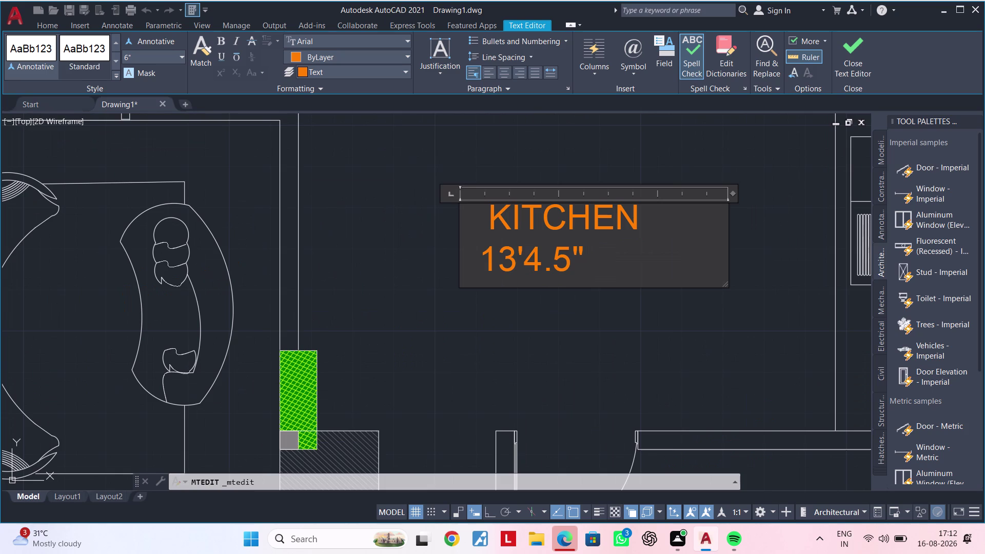
key(x)
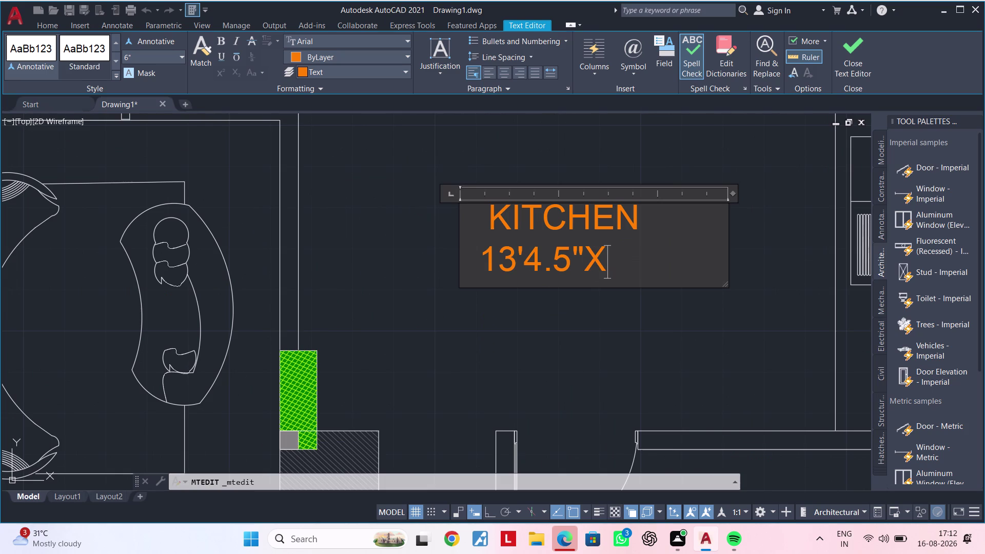
text(10')
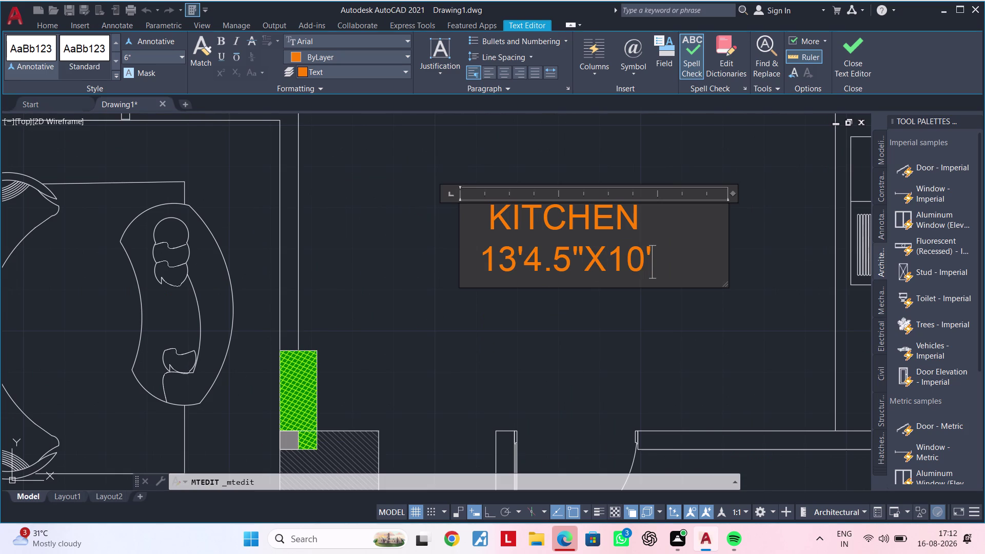
text(0")
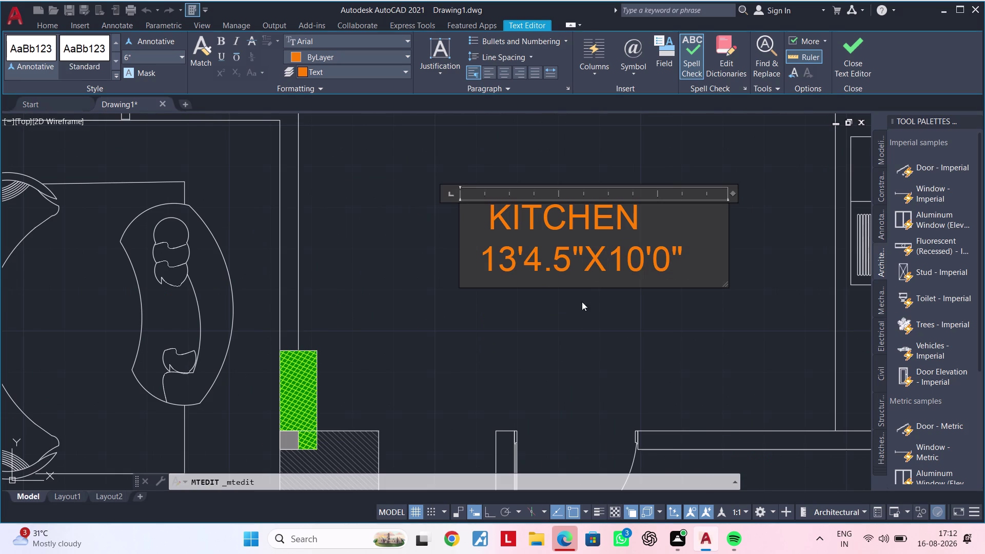
click(575, 325)
scroll(down, 3)
middle_drag(583, 348, 630, 303)
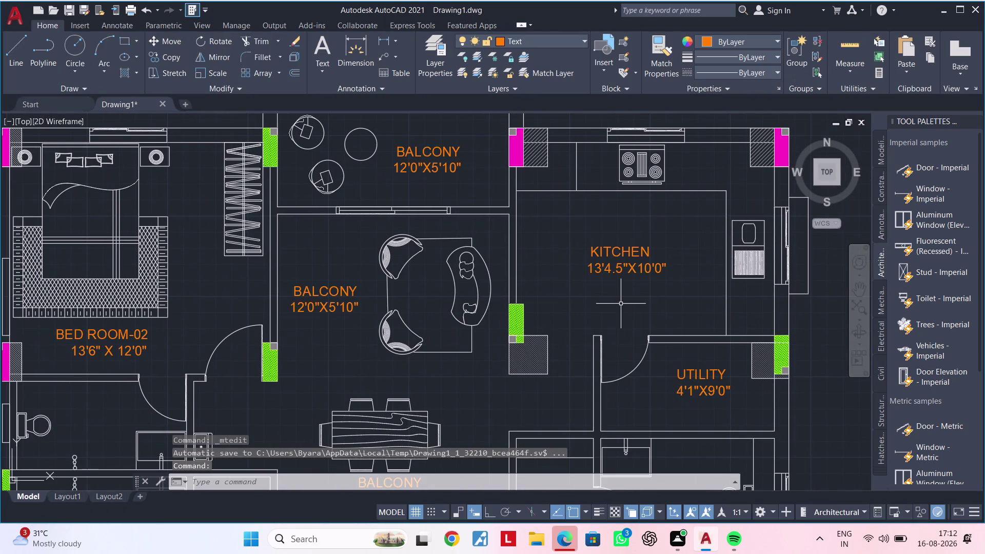
middle_drag(574, 316, 688, 307)
middle_drag(498, 317, 569, 299)
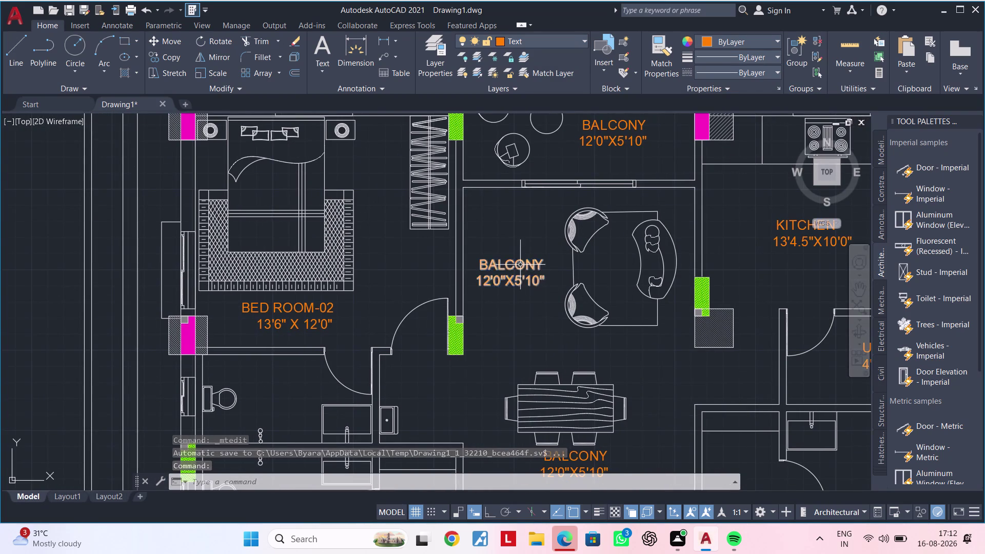
Clear the central BALCONY label and enter LIVING as the room name.
double_click(527, 263)
click(542, 263)
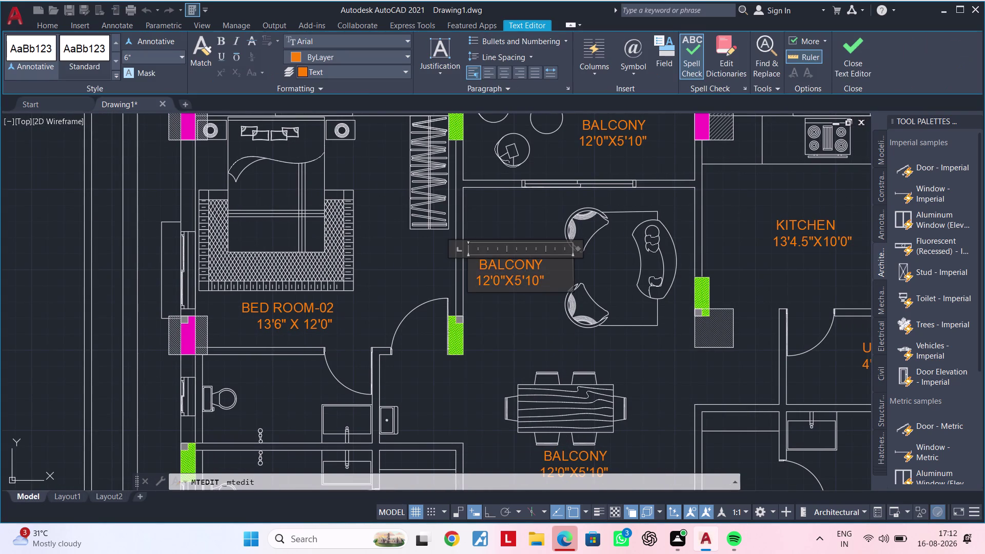
key(Down)
key(BackSpace)
key(BackSpace)
key(BackSpace)
key(BackSpace)
key(BackSpace)
key(BackSpace)
key(BackSpace)
key(BackSpace)
key(BackSpace)
key(BackSpace)
key(BackSpace)
key(BackSpace)
key(BackSpace)
key(BackSpace)
key(BackSpace)
key(BackSpace)
key(BackSpace)
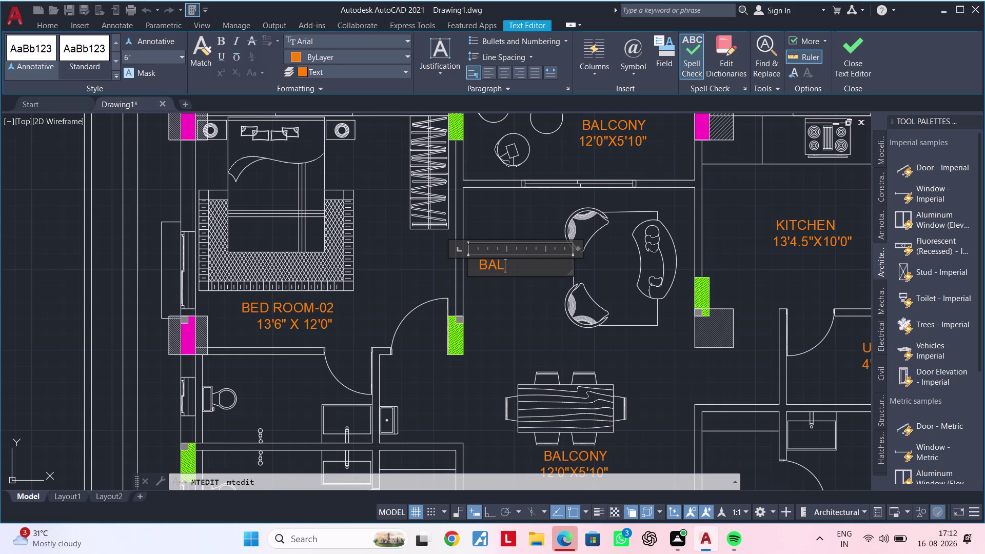
key(BackSpace)
key(BackSpace)
text(LIVIN)
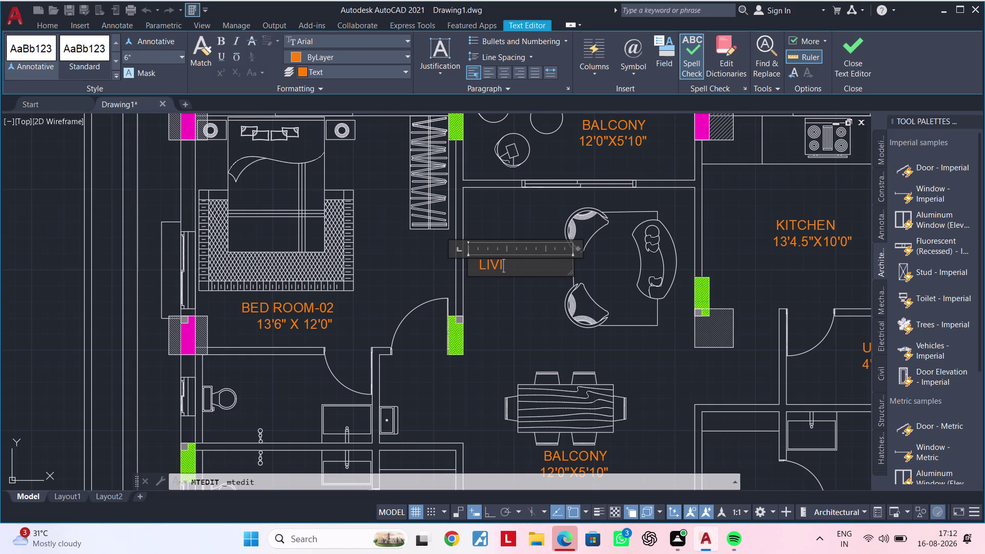
text(G)
Add the dimension line 12'0"X7'2" under LIVING and close the editor.
key(Return)
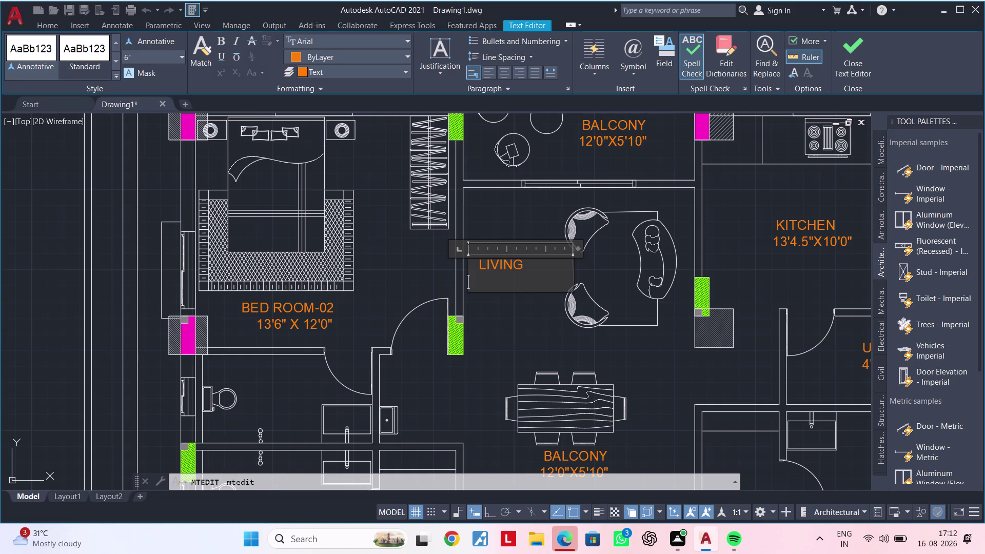
text(12'0)
text("C)
key(BackSpace)
key(x)
text(7'2)
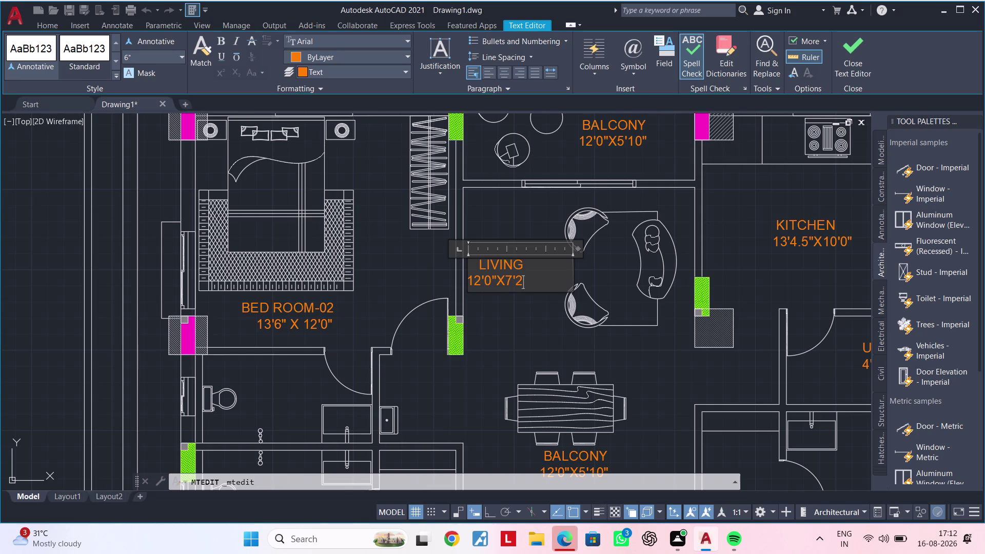
text(")
click(528, 316)
middle_drag(530, 325, 536, 287)
middle_drag(537, 285, 553, 211)
middle_drag(552, 267, 546, 234)
scroll(up, 3)
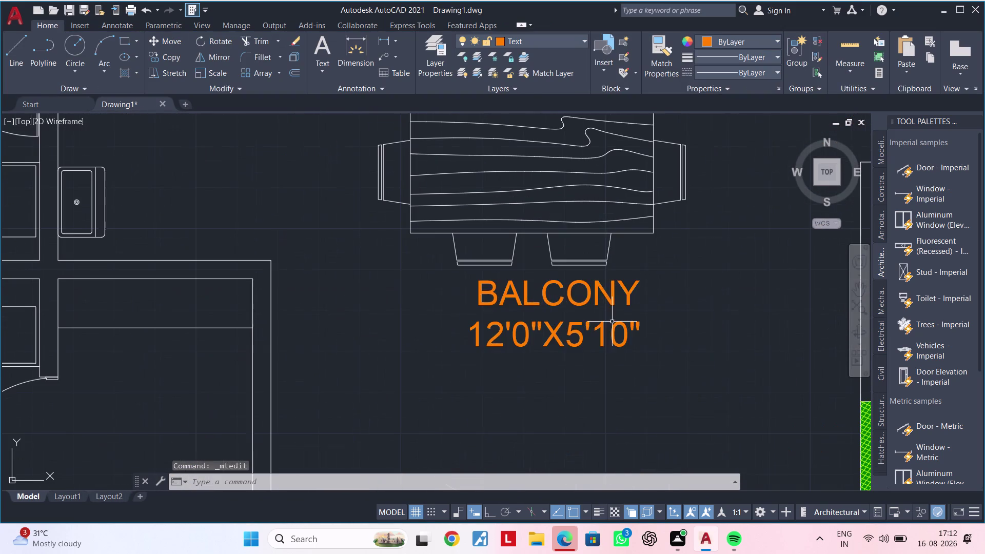
Clear both lines of the lower BALCONY label and enter the name DINING.
double_click(612, 297)
click(644, 328)
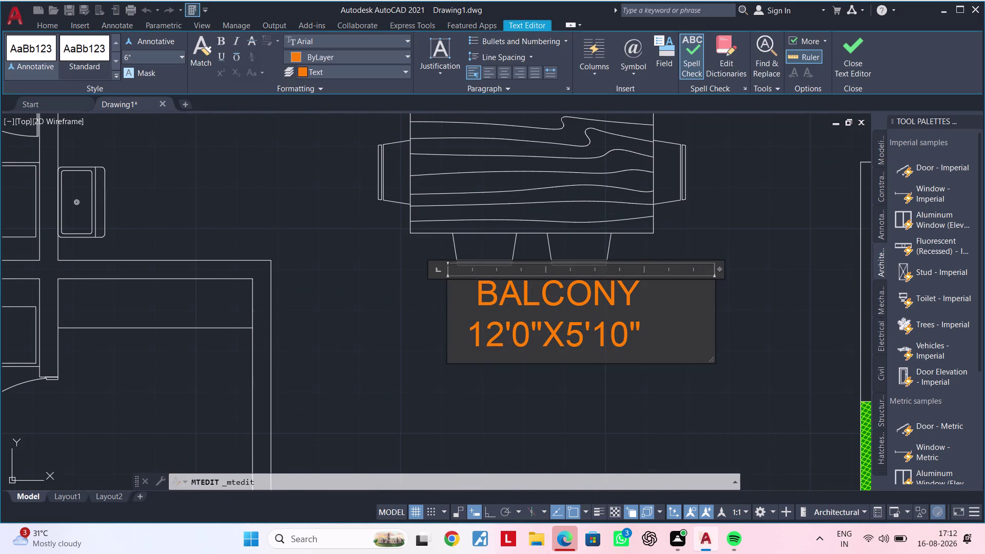
key(BackSpace)
key(BackSpace)
key(BackSpace)
key(BackSpace)
key(BackSpace)
key(BackSpace)
key(BackSpace)
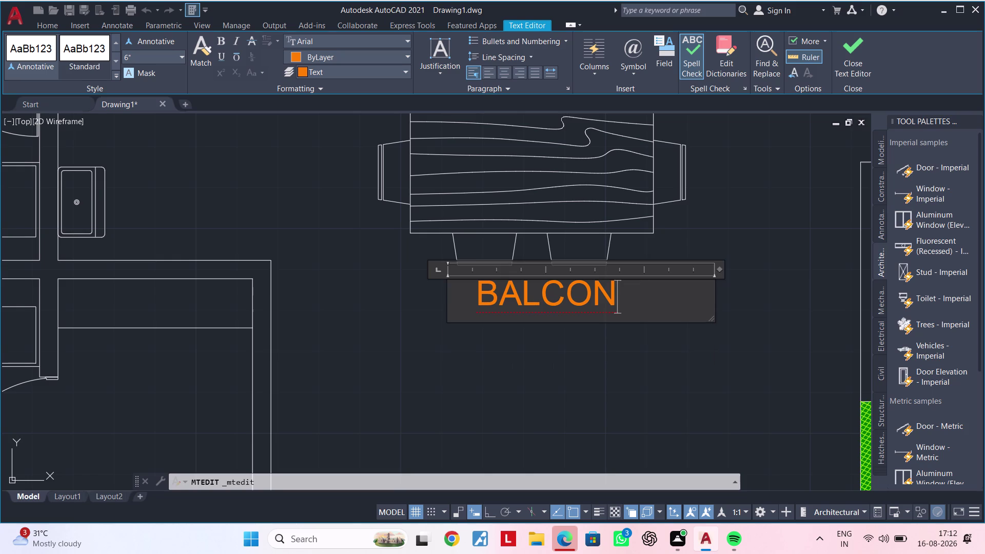
key(BackSpace)
key(BackSpace)
key(BackSpace)
key(BackSpace)
key(BackSpace)
key(BackSpace)
text(D)
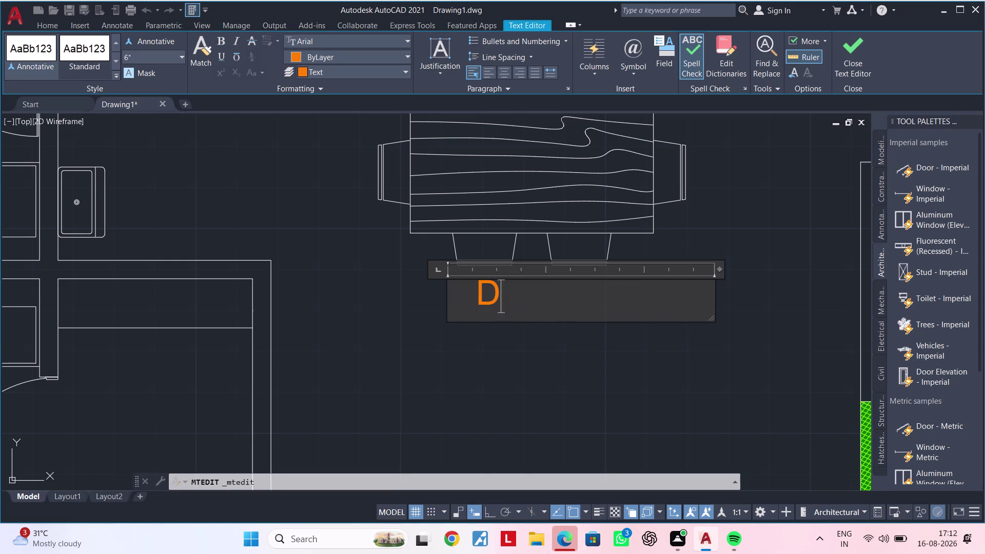
text(IN)
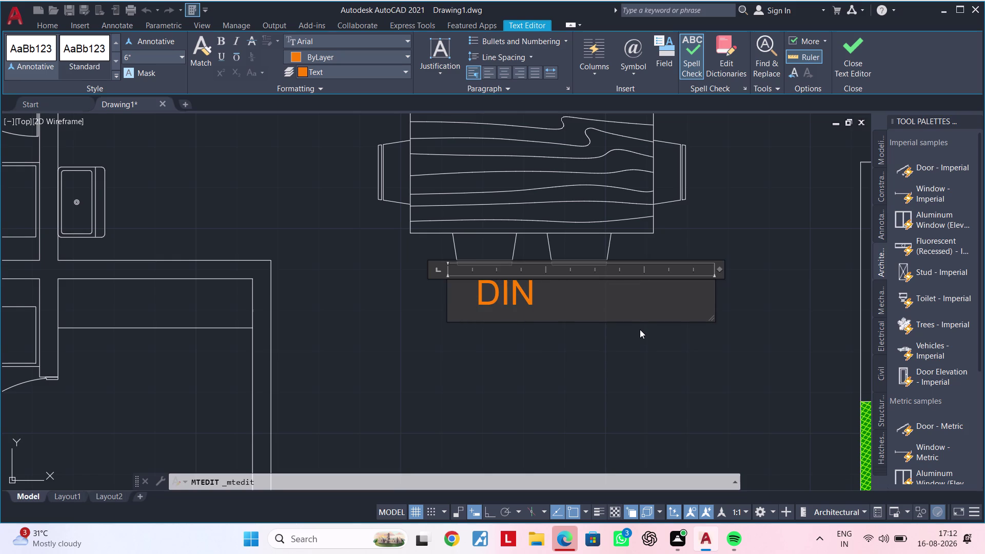
text(ING)
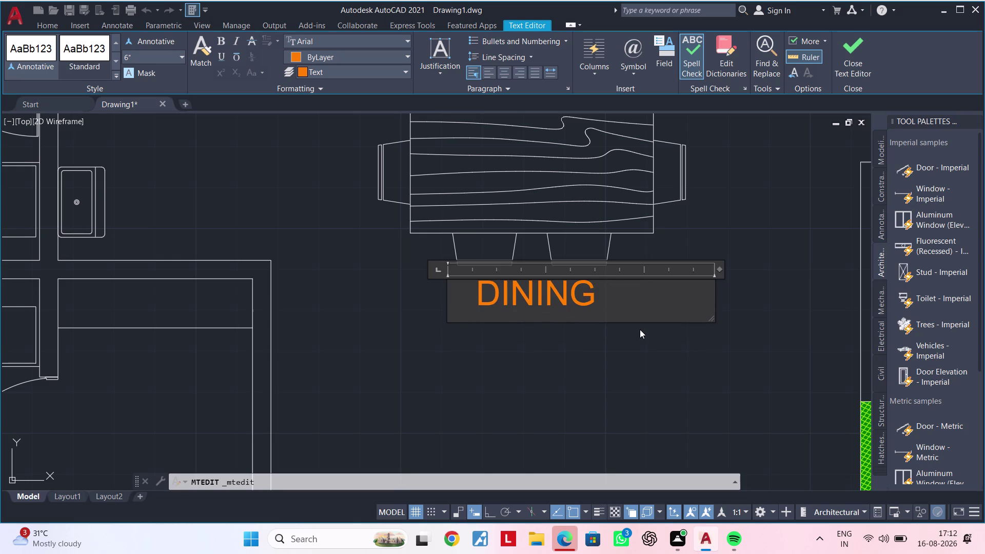
Add the dimensions 16'4"X 9'0" on a second line, indented under DINING.
key(Return)
text(1)
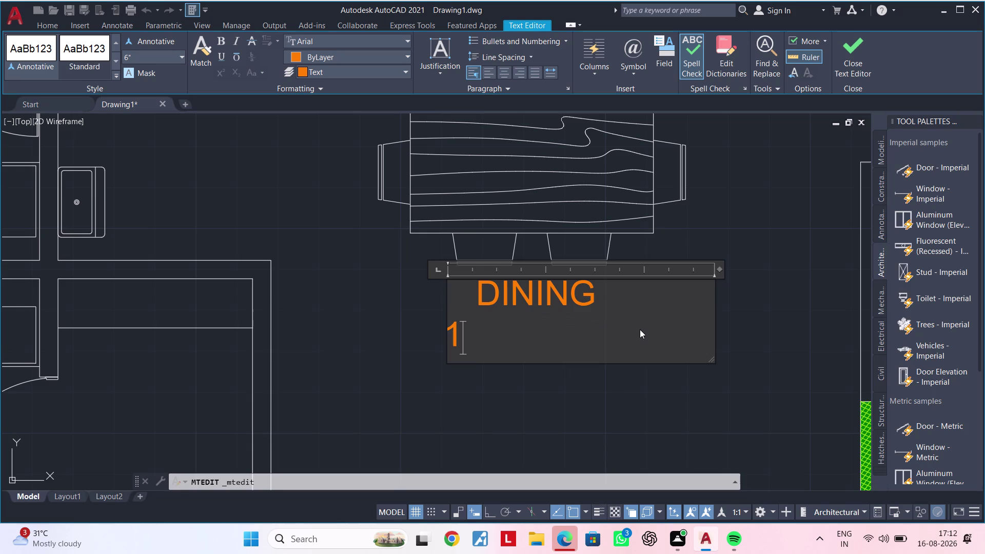
text(6')
text(4)
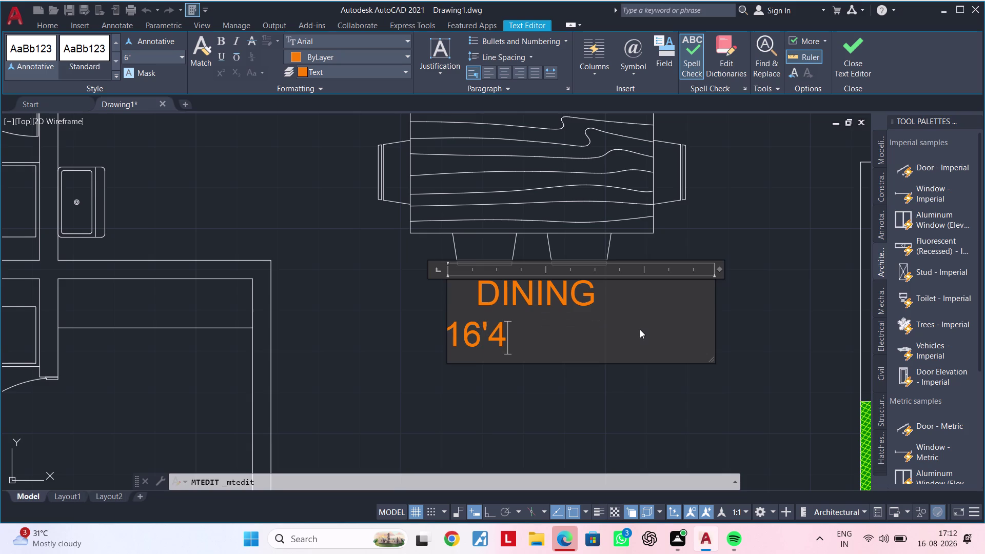
text("X)
key(space)
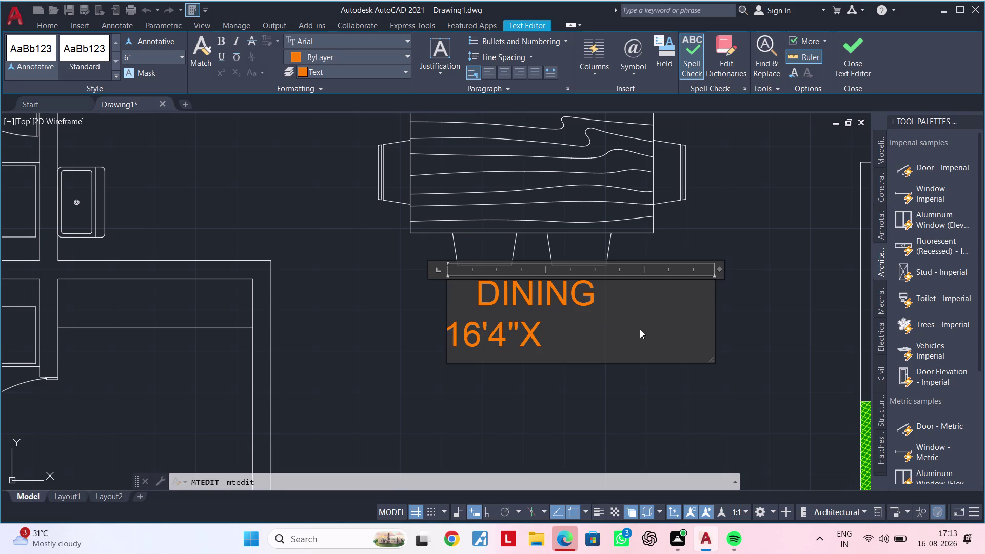
key(6)
key(BackSpace)
text(9')
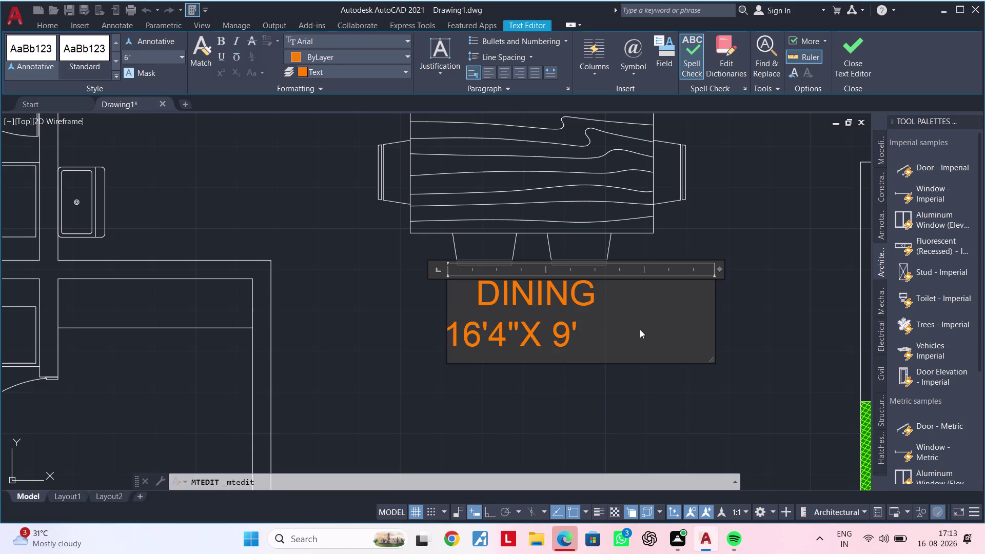
text(0")
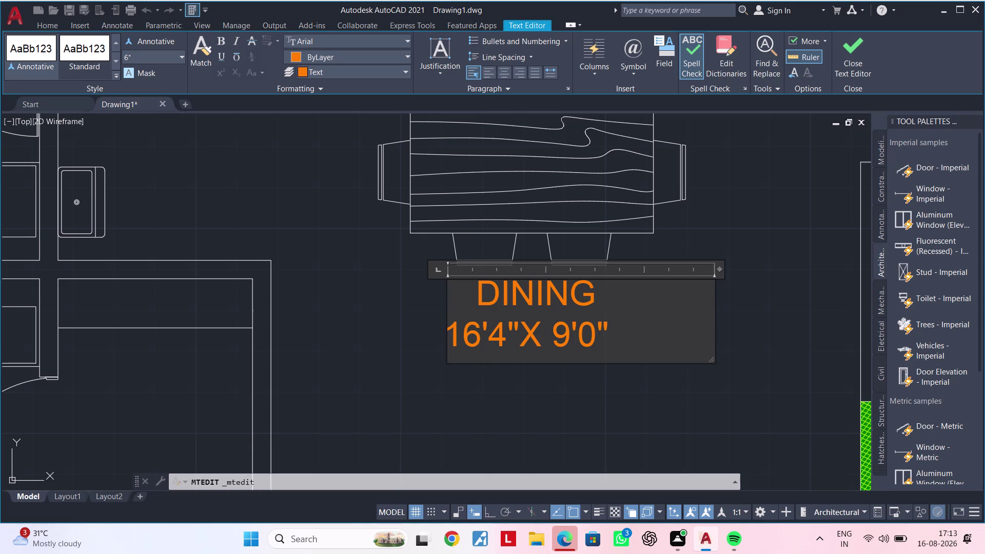
click(450, 338)
key(space)
key(space)
click(514, 392)
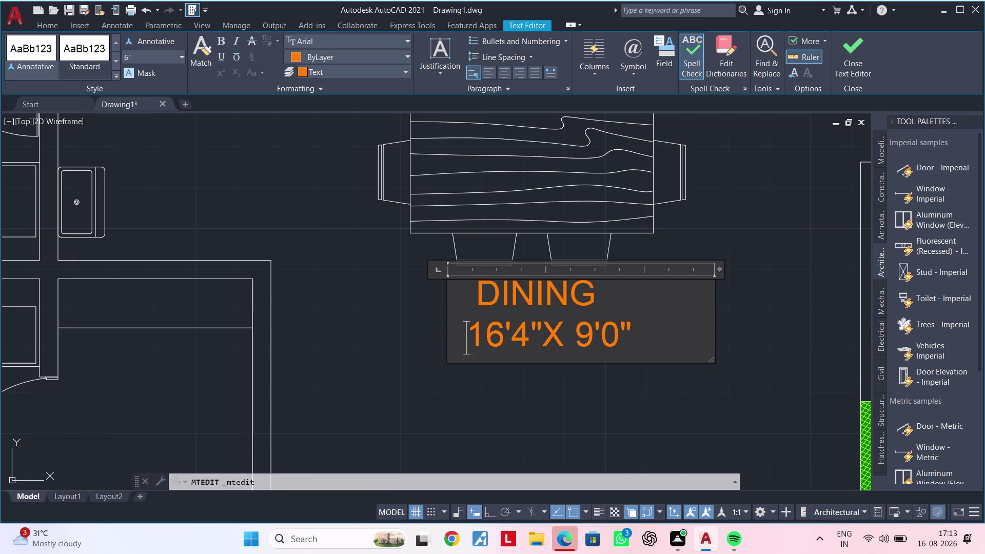
Copy the DINING 16'4"X 9'0" label into the upper toilet below BED ROOM-02.
scroll(down, 3)
middle_drag(515, 391, 580, 361)
middle_drag(570, 364, 588, 338)
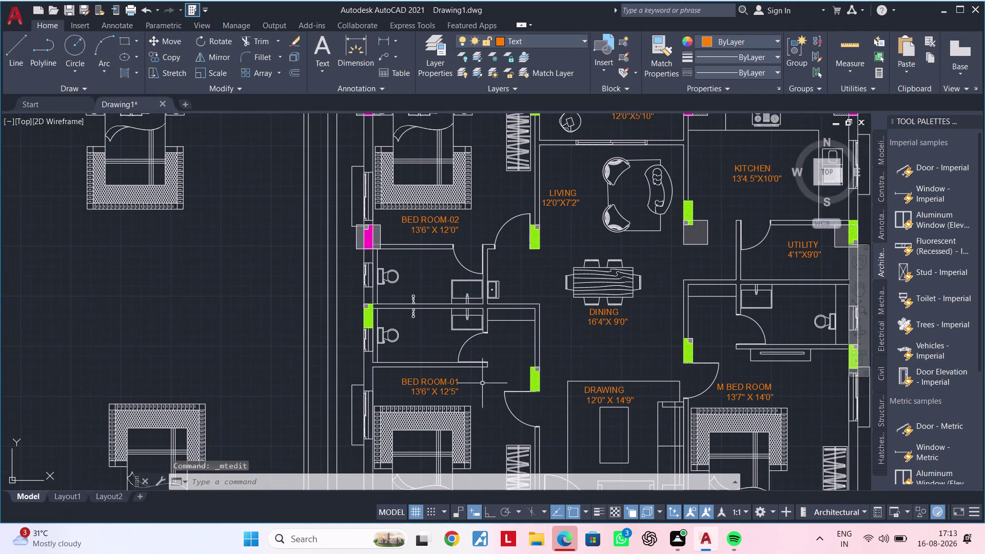
middle_drag(507, 354, 466, 401)
scroll(up, 3)
middle_drag(553, 375, 557, 368)
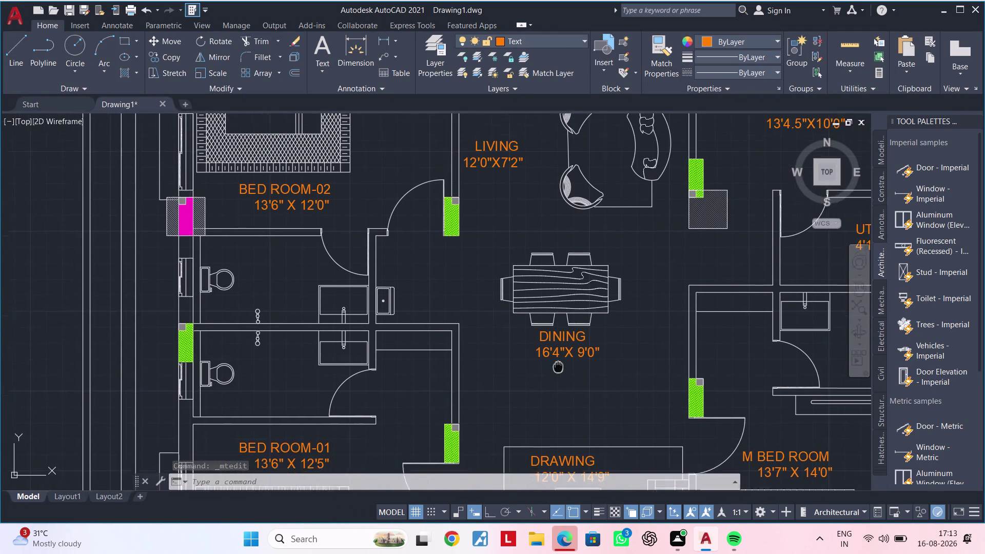
middle_drag(556, 369, 563, 360)
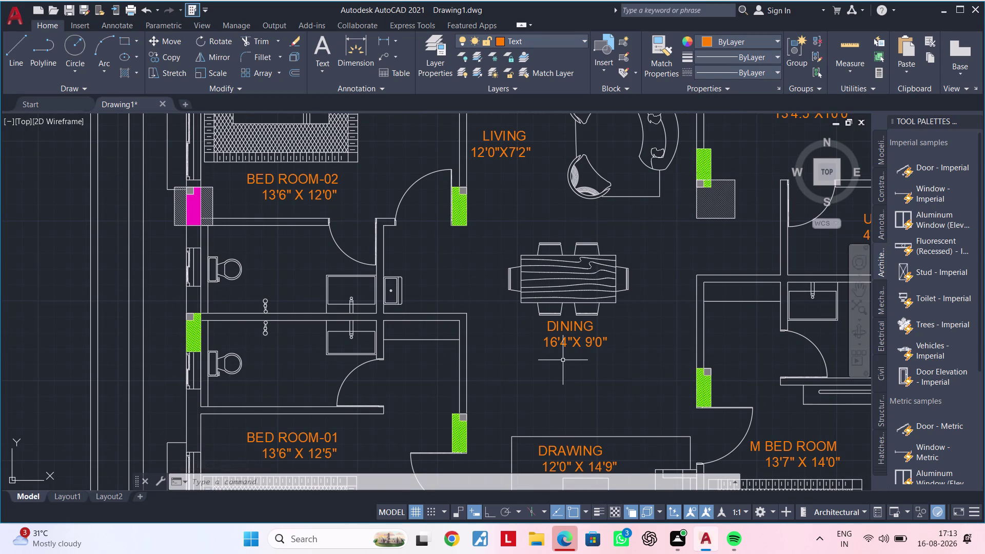
click(569, 324)
text(CO)
key(space)
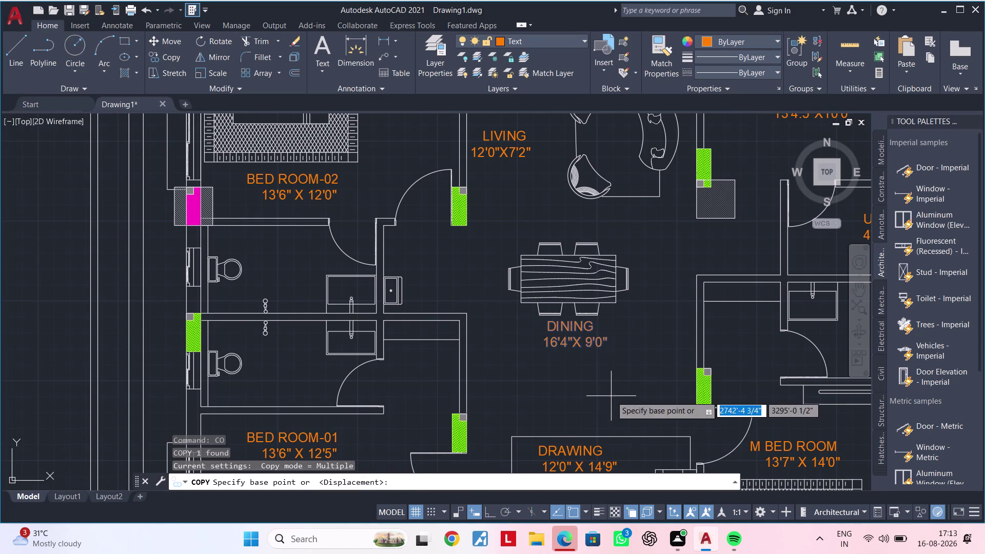
click(571, 339)
scroll(up, 3)
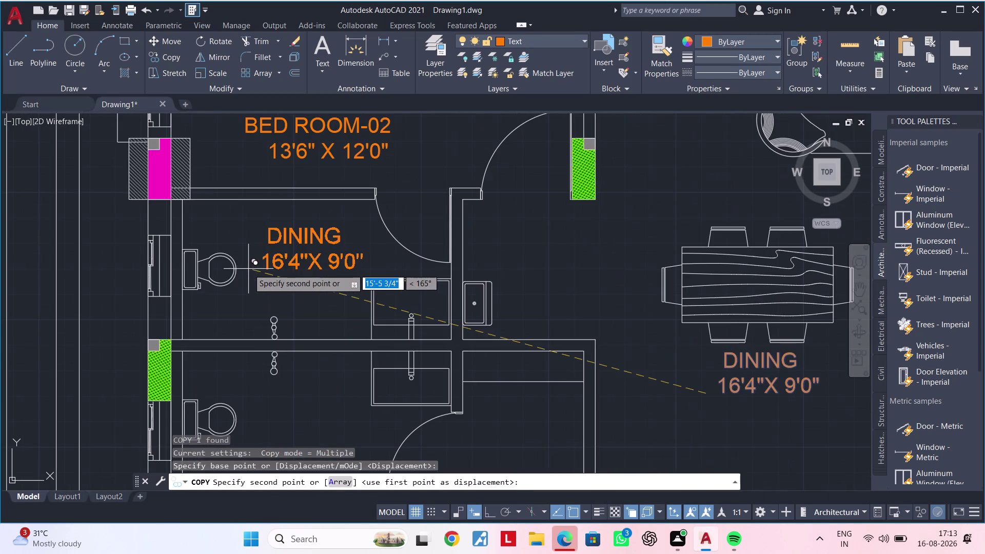
scroll(up, 3)
scroll(down, 3)
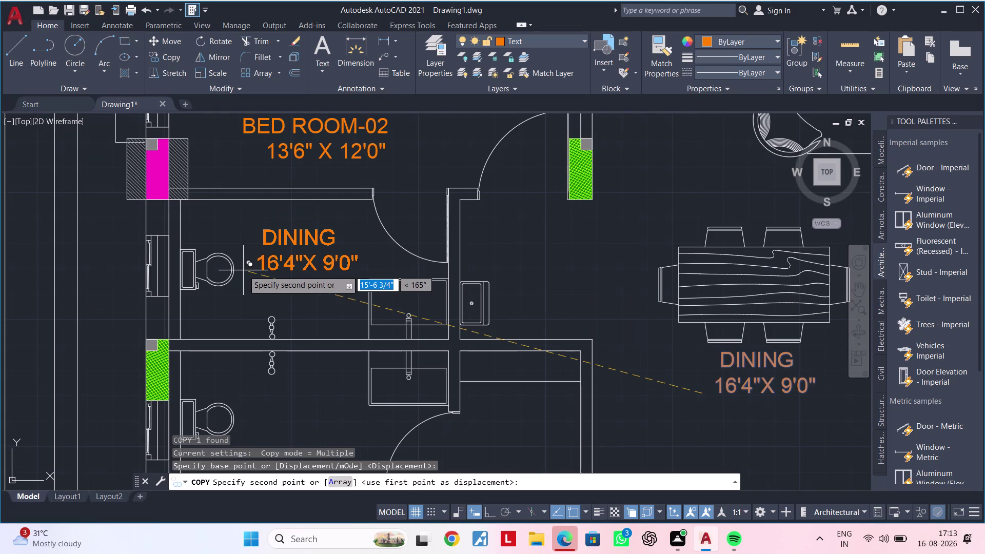
click(244, 270)
key(Escape)
key(Escape)
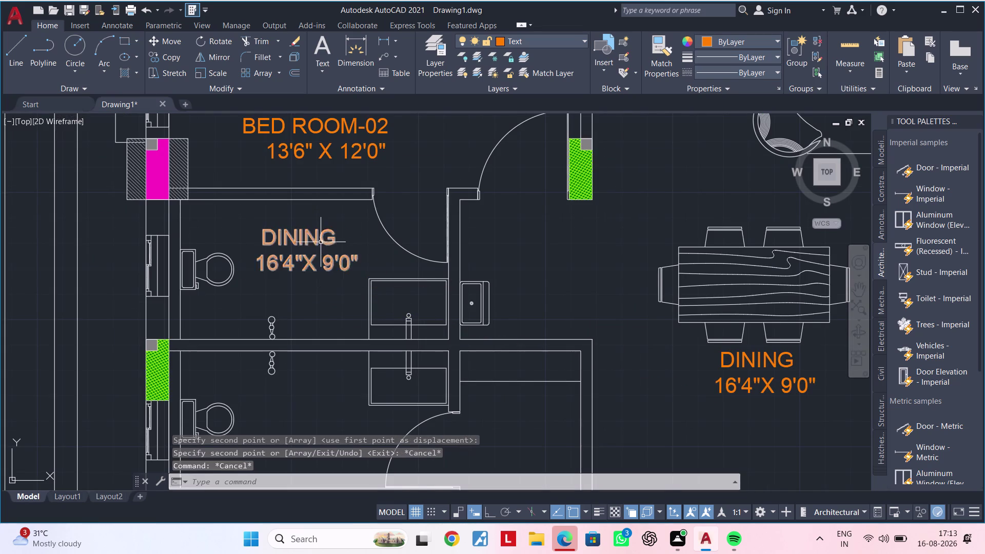
Erase the copied label's old DINING name and dimension text.
double_click(323, 239)
click(366, 256)
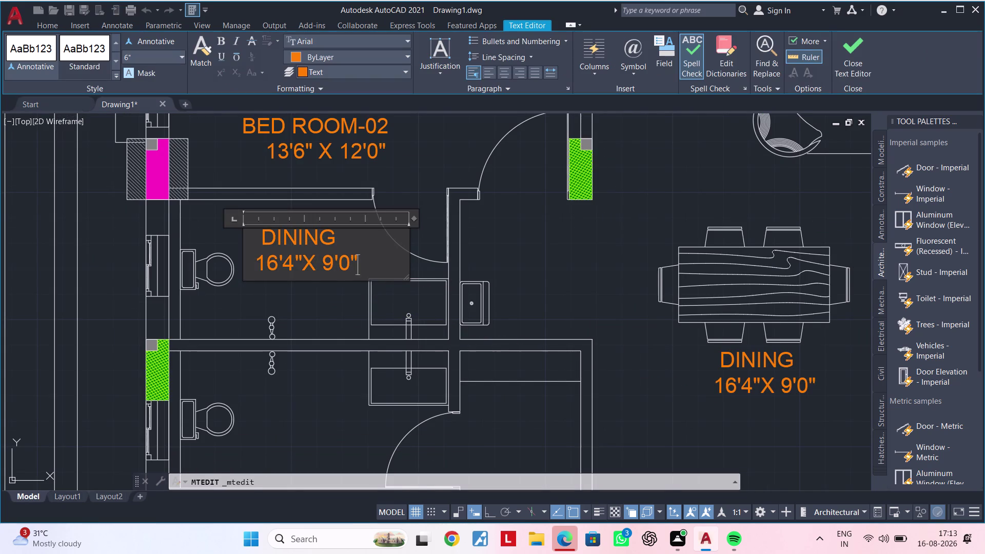
key(BackSpace)
key(BackSpace)
key(BackSpace)
key(BackSpace)
key(BackSpace)
key(BackSpace)
key(BackSpace)
key(BackSpace)
key(BackSpace)
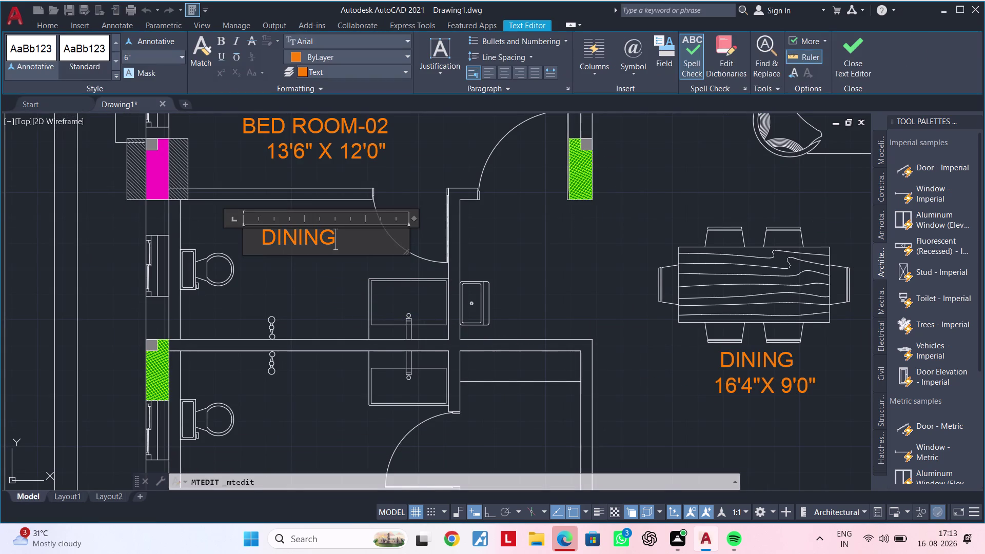
key(BackSpace)
key(BackSpace)
key(BackSpace)
key(BackSpace)
key(BackSpace)
key(BackSpace)
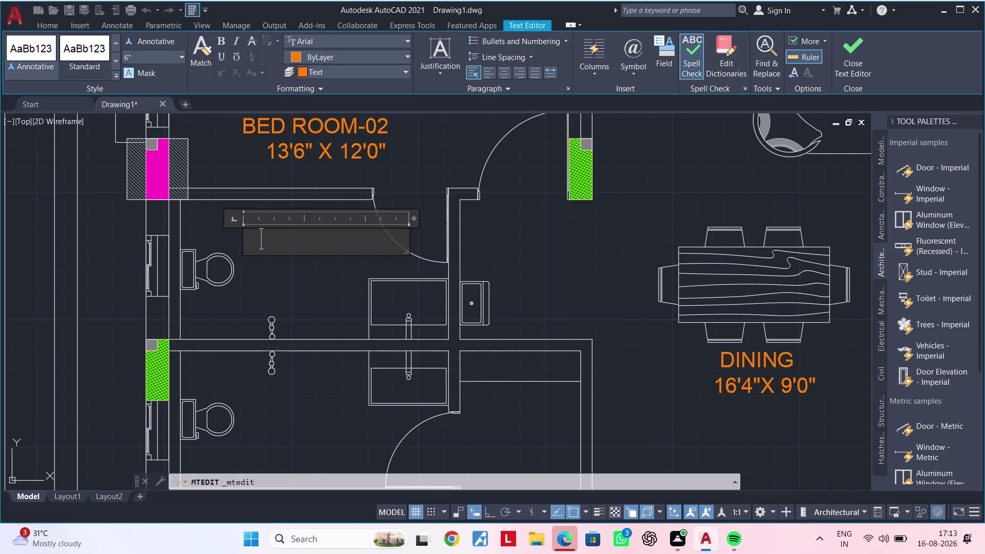
Enter TOILET with 9'2"X 4'7" on a second line and close the editor.
text(TO)
text(ILET)
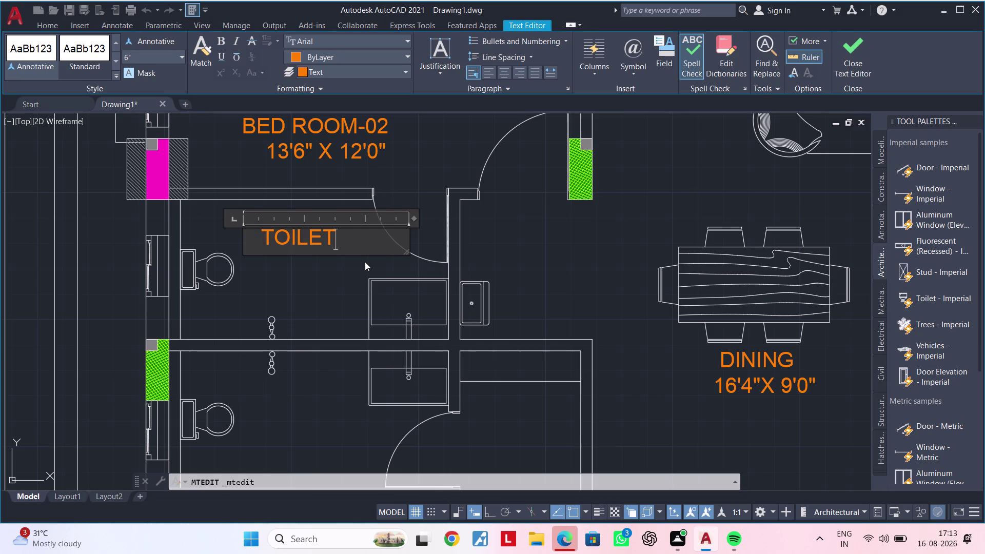
key(Return)
text(9)
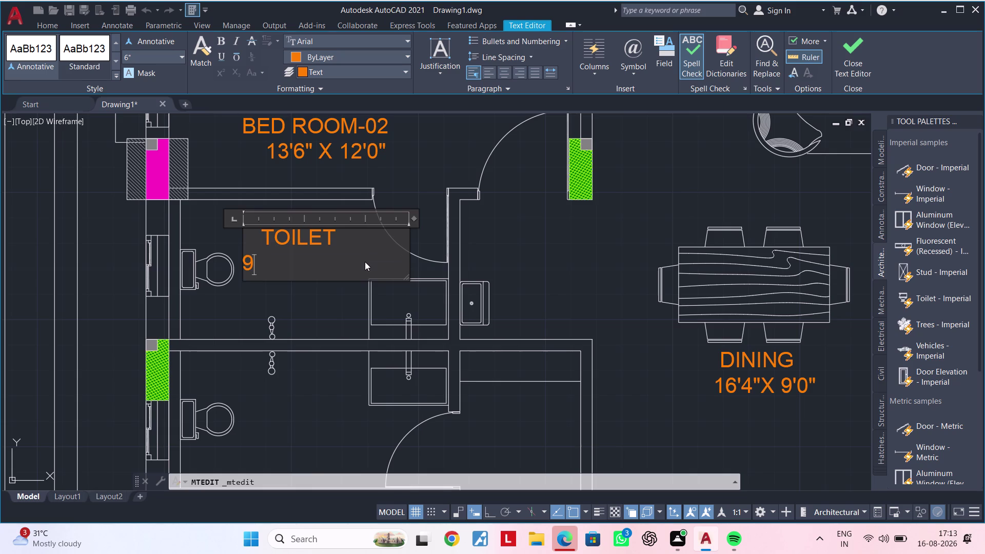
text('2")
text(X)
key(space)
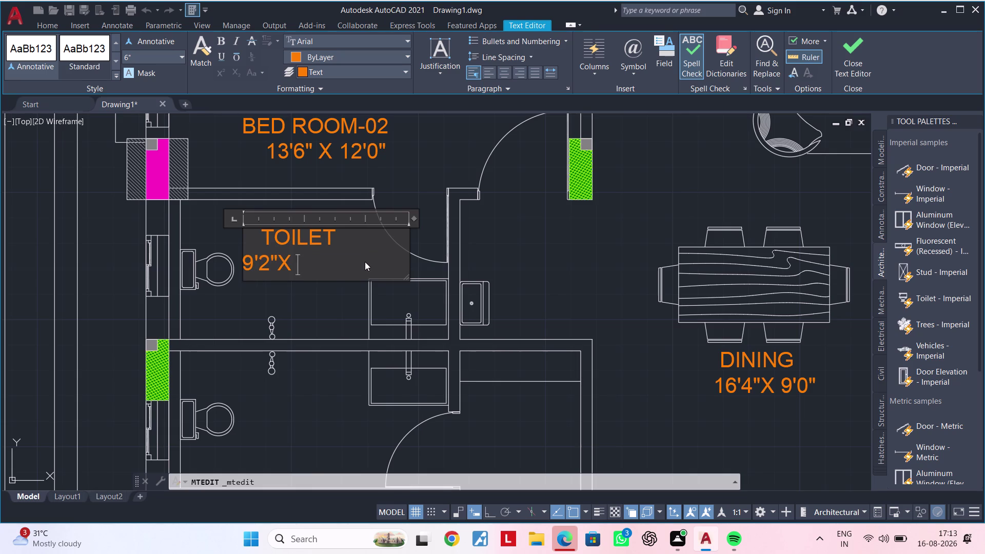
text(4')
text(7")
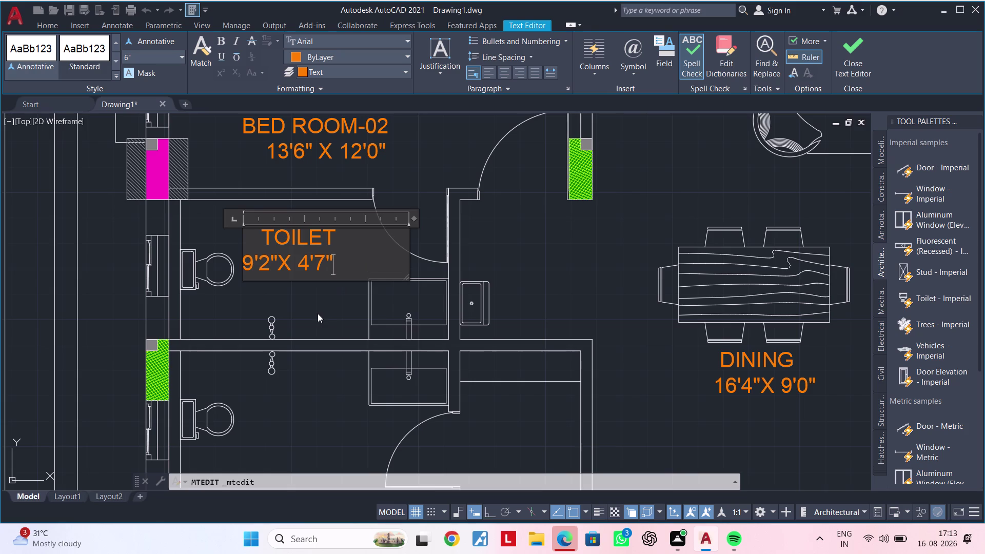
key(Left)
key(Left)
key(Left)
key(Left)
key(Left)
key(Left)
key(Left)
key(Left)
key(Left)
key(Left)
key(space)
key(space)
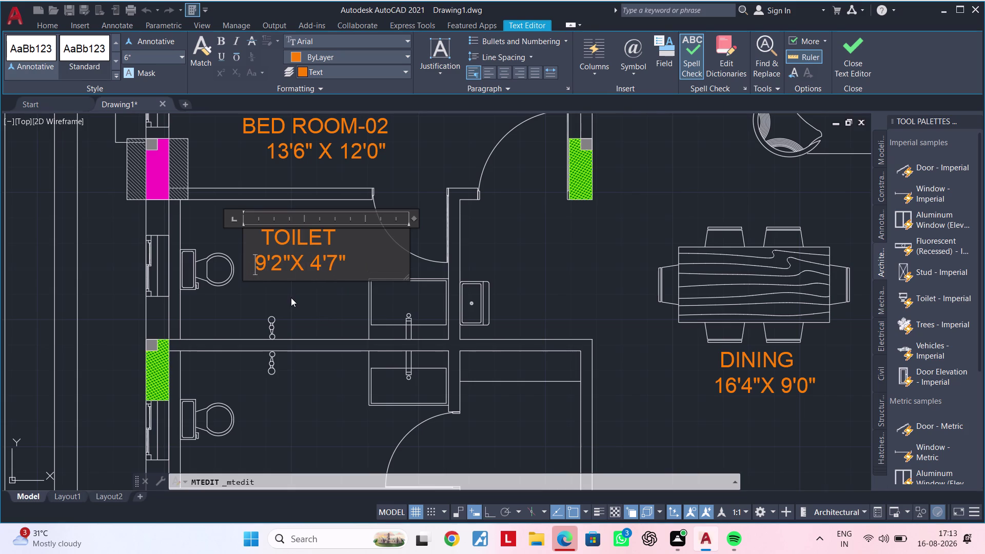
click(329, 304)
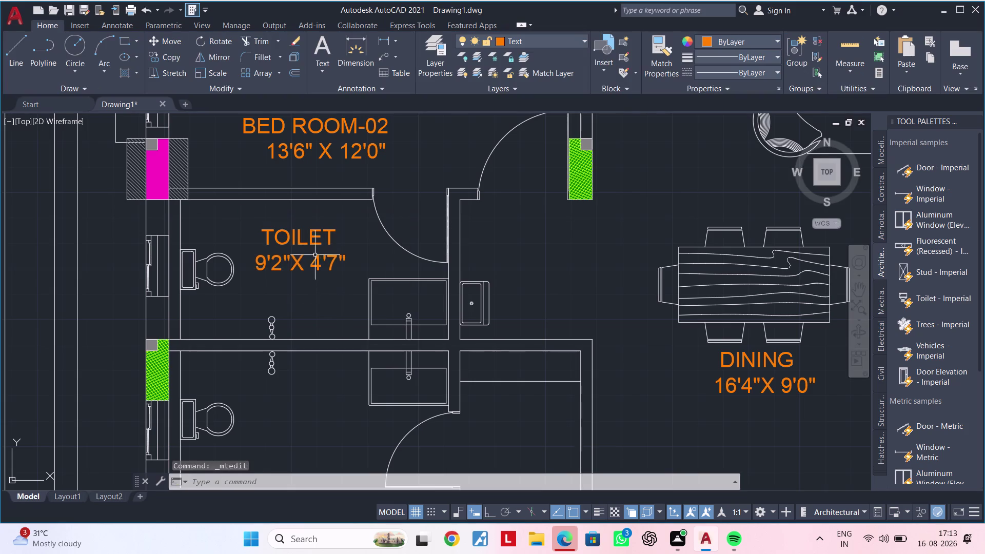
Copy the TOILET 9'2"X 4'7" label into the lower toilet beside BED ROOM-01.
click(315, 252)
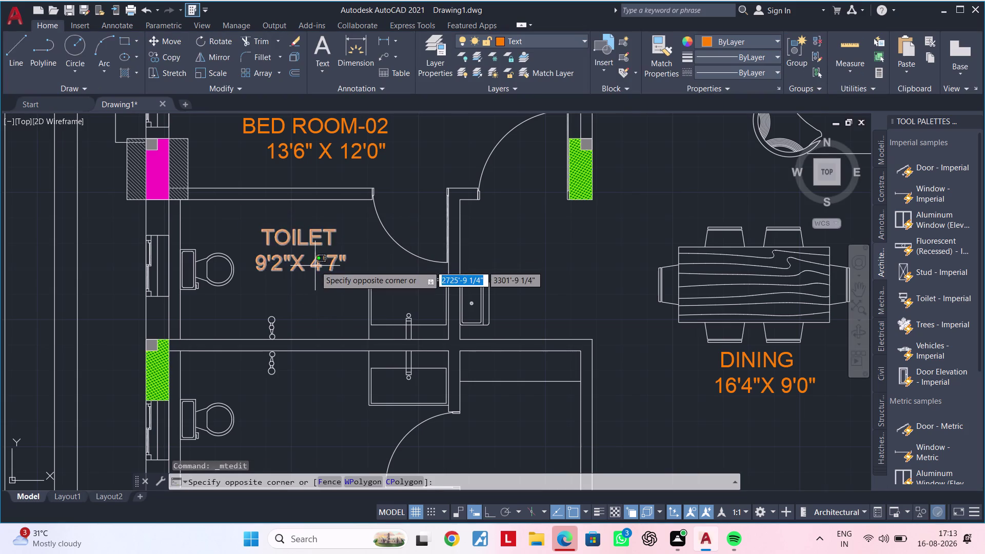
click(315, 265)
text(CO)
key(space)
click(304, 261)
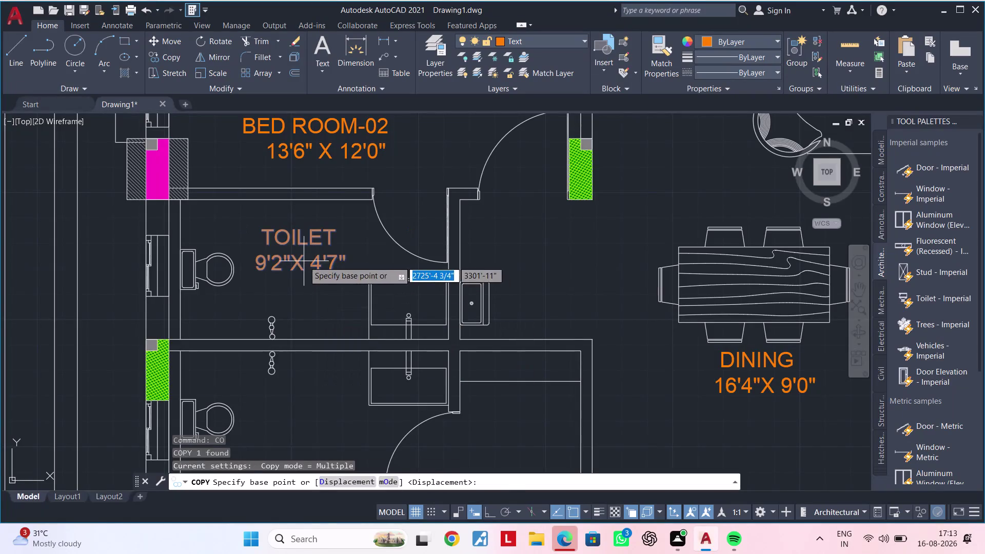
middle_drag(297, 381, 315, 300)
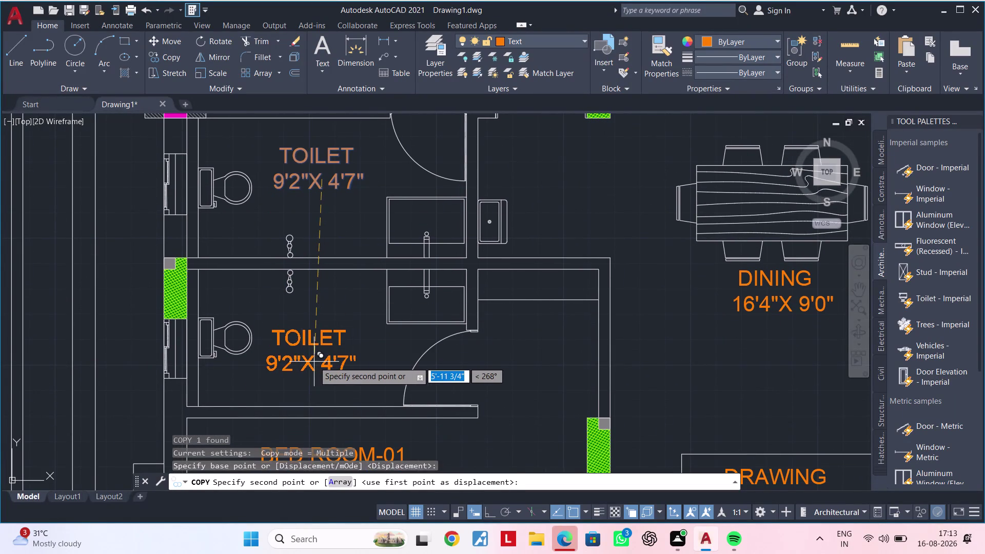
click(313, 362)
key(Escape)
key(Escape)
Change the lower toilet label's size to 9'2"X 4'6" and view the whole plan.
double_click(346, 362)
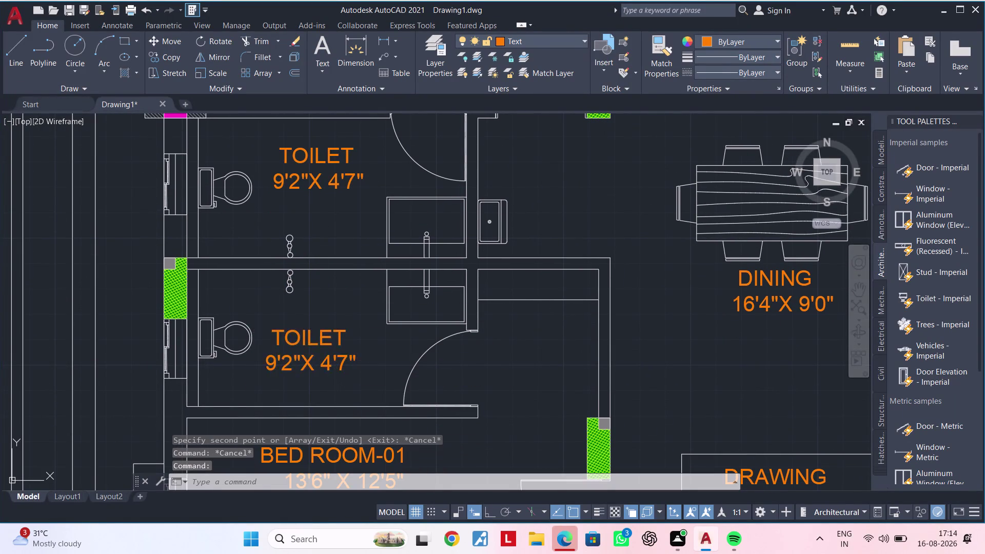
click(359, 361)
key(BackSpace)
key(BackSpace)
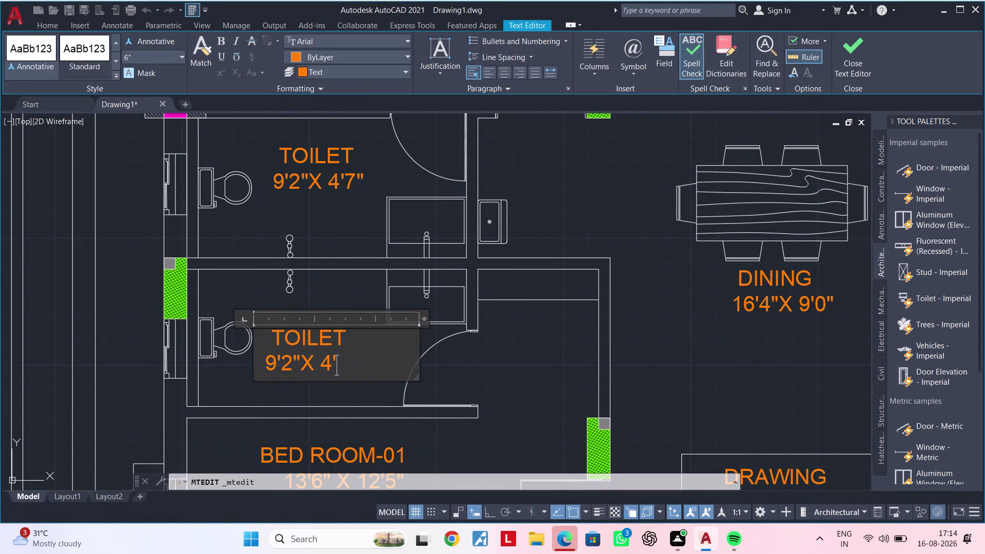
key(6)
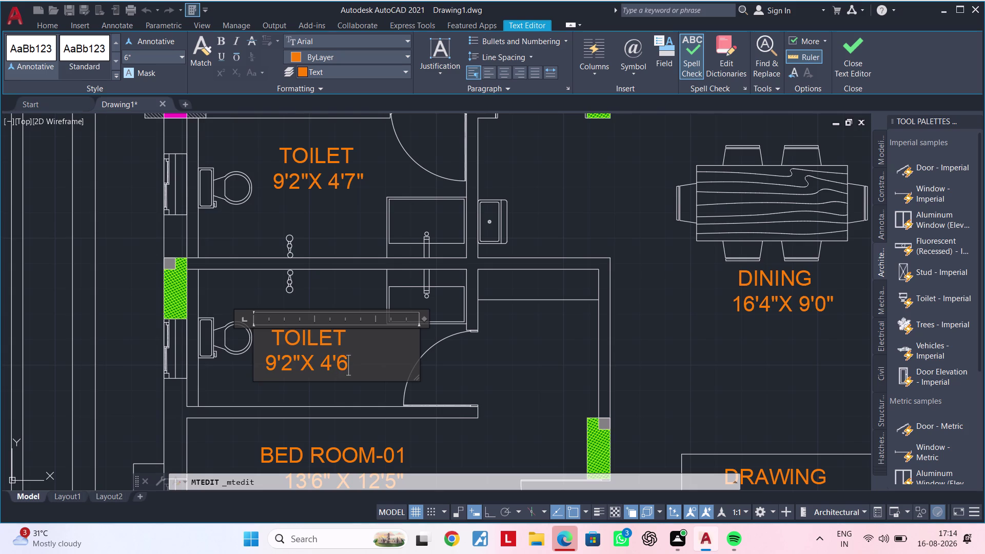
key(shift+quotedbl)
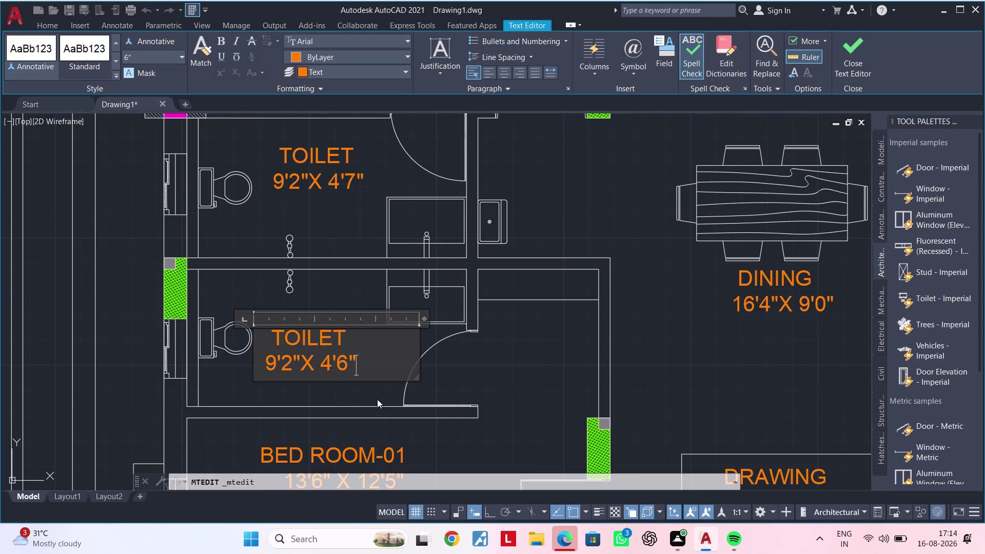
click(376, 392)
scroll(down, 3)
middle_drag(378, 377, 329, 342)
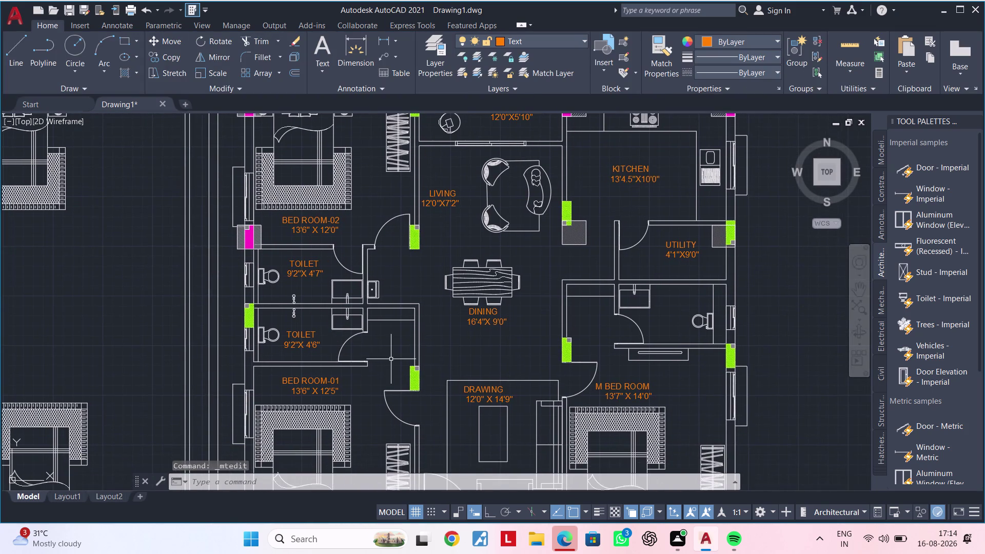
Copy the lower TOILET label into the small room to its right.
middle_drag(379, 349, 373, 315)
scroll(up, 3)
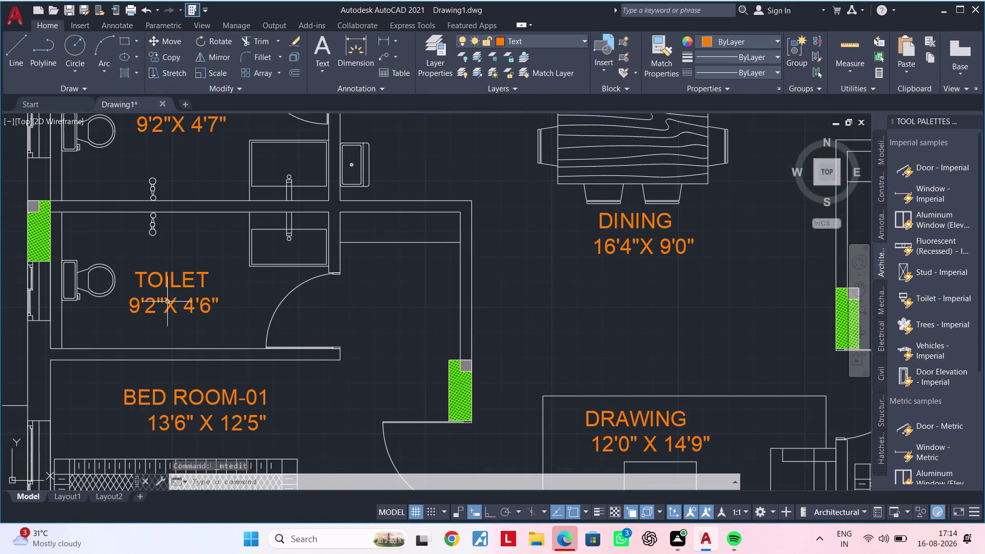
click(166, 281)
key(c)
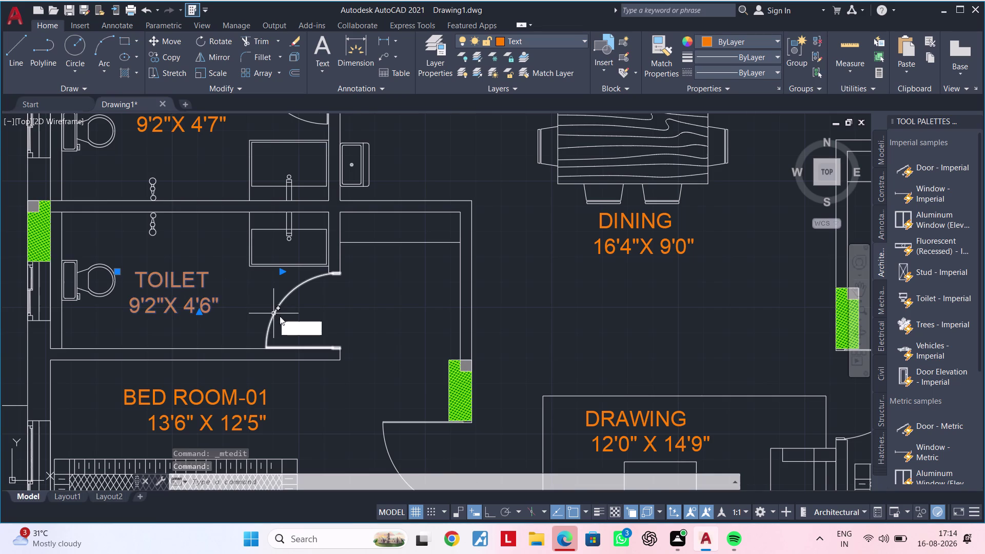
key(o)
key(space)
drag(179, 292, 205, 295)
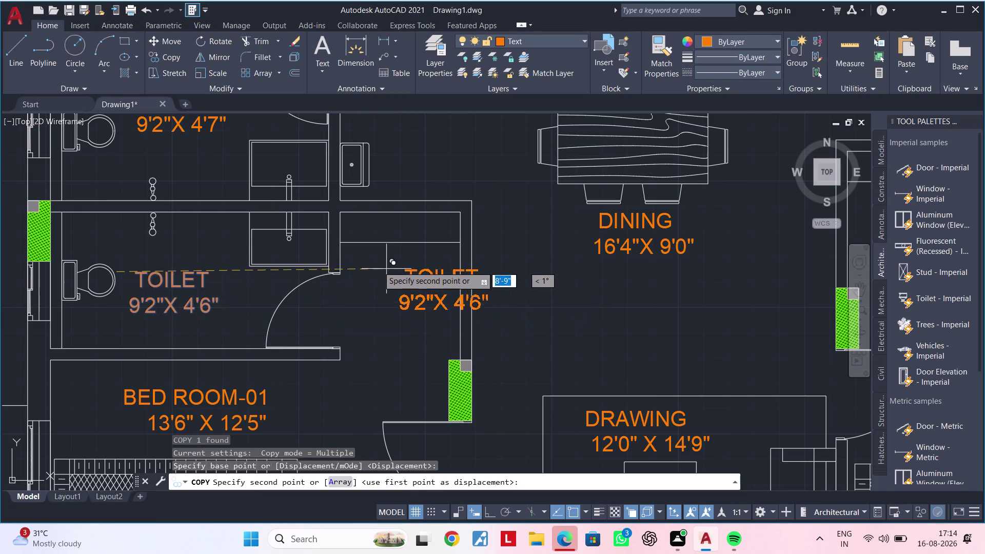
scroll(up, 3)
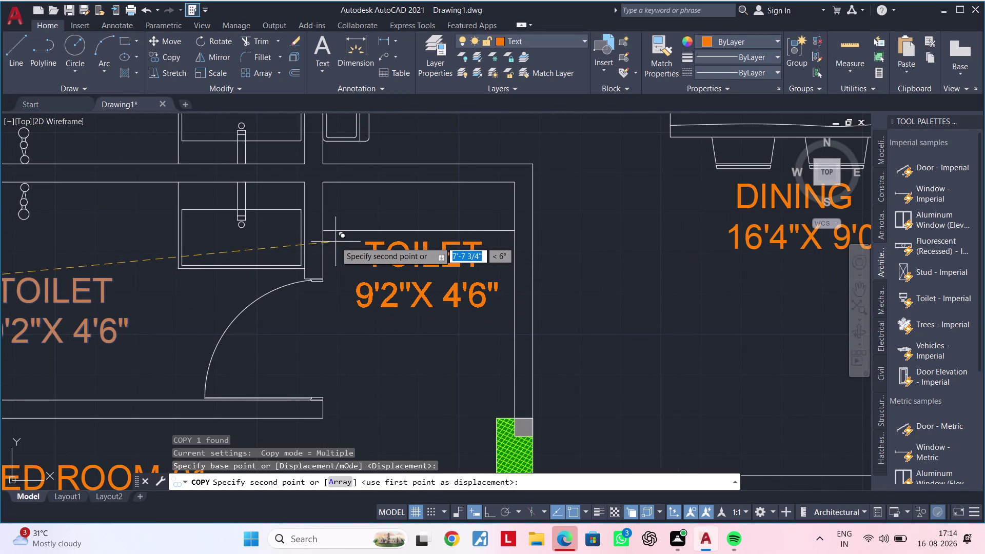
click(330, 239)
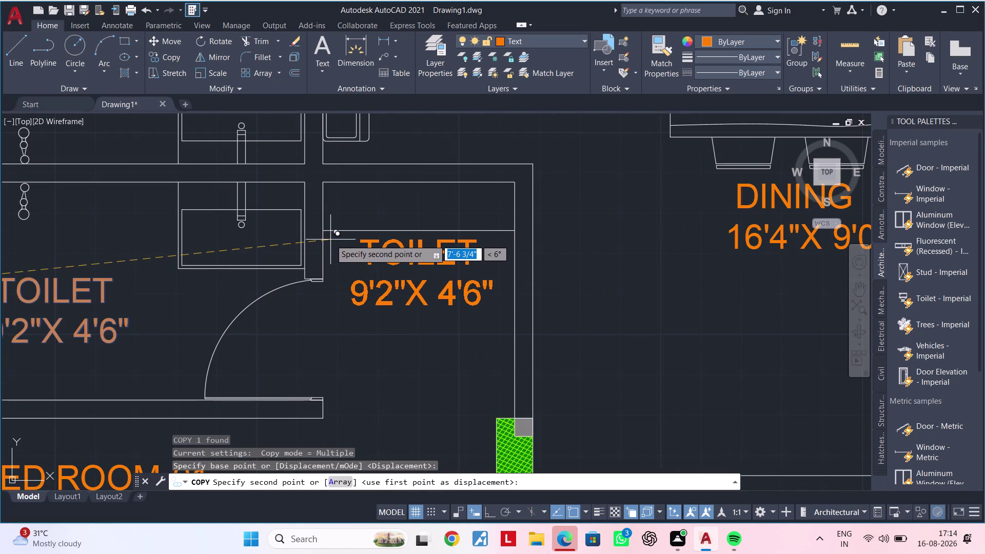
key(Escape)
key(Escape)
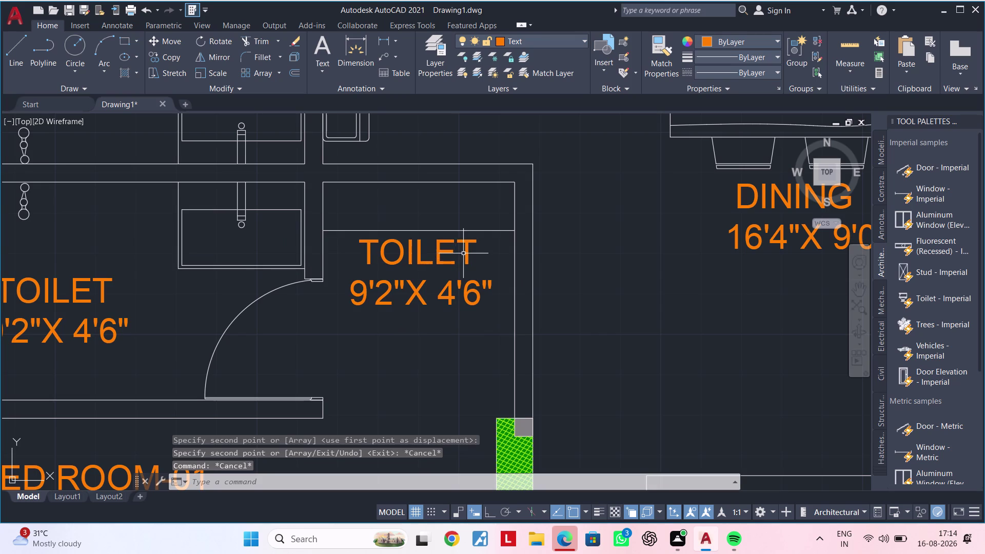
Rename the copied label from TOILET to DRESS.
double_click(468, 253)
key(BackSpace)
key(BackSpace)
key(BackSpace)
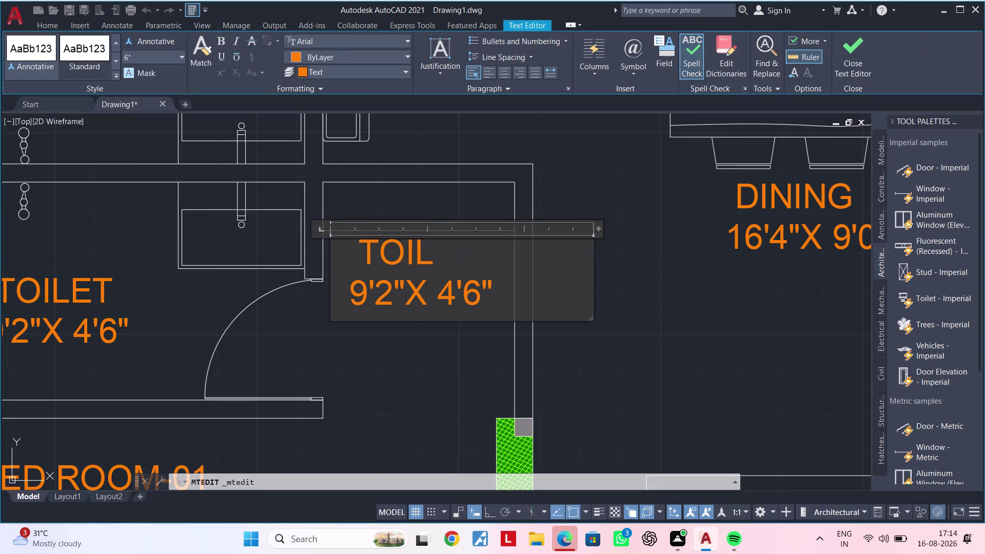
key(BackSpace)
key(BackSpace)
key(BackSpace)
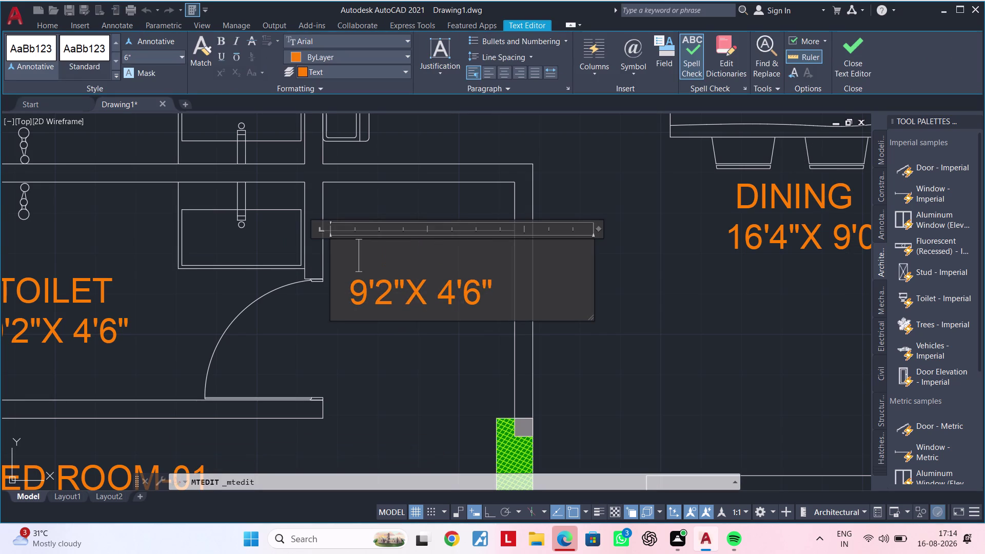
text(DRE)
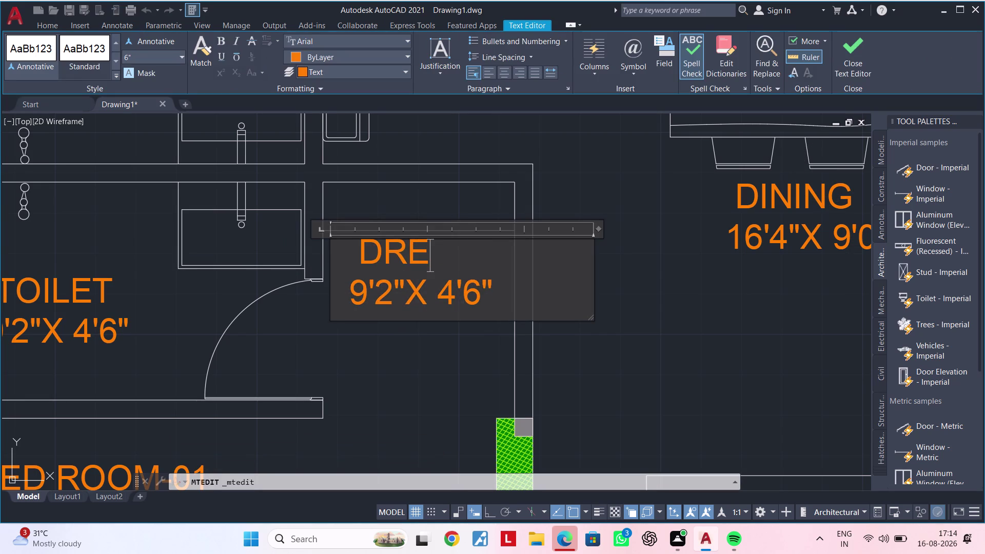
text(SS)
Replace the DRESS label's size with 4'0"X 4'6" and close the editor.
click(500, 280)
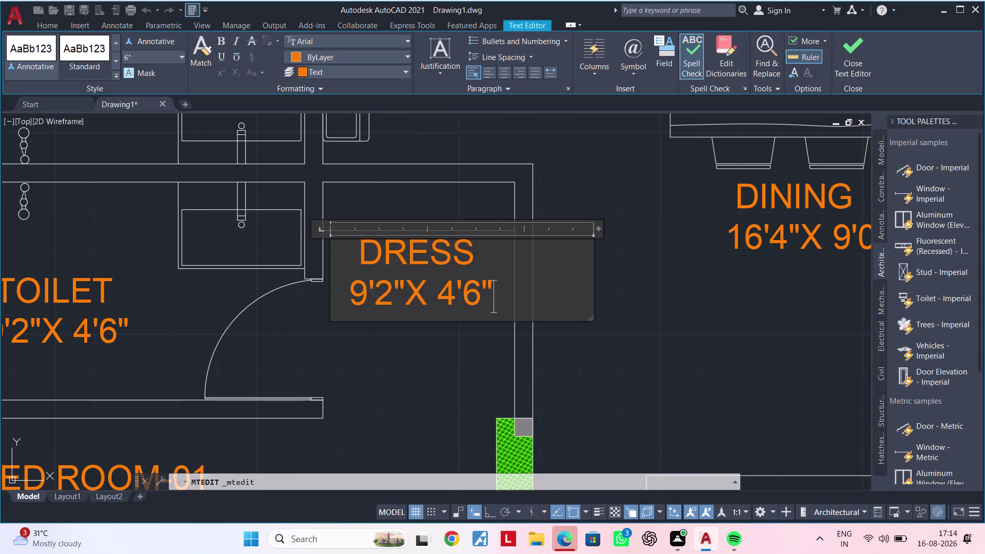
key(BackSpace)
key(BackSpace)
key(BackSpace)
key(BackSpace)
key(BackSpace)
key(BackSpace)
key(BackSpace)
key(BackSpace)
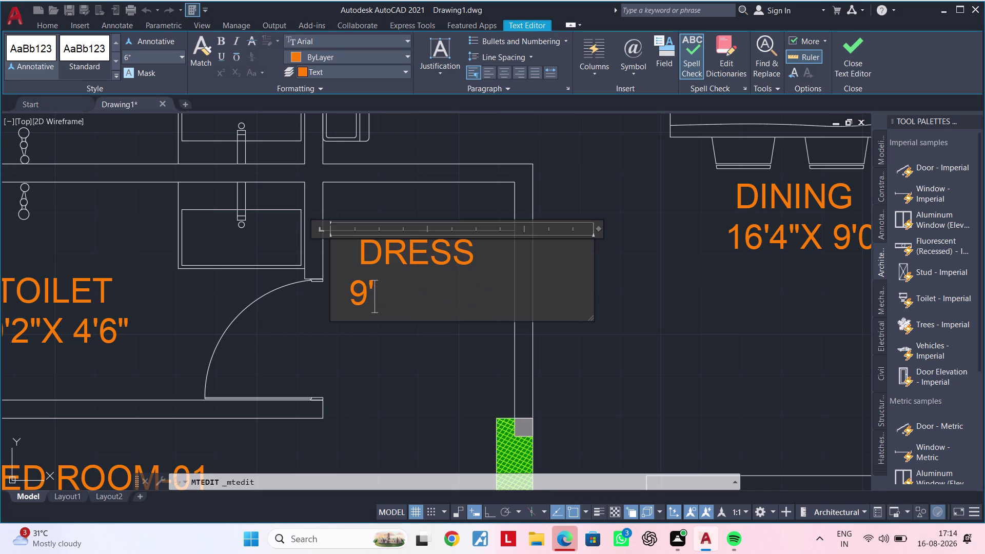
key(BackSpace)
key(BackSpace)
text(4)
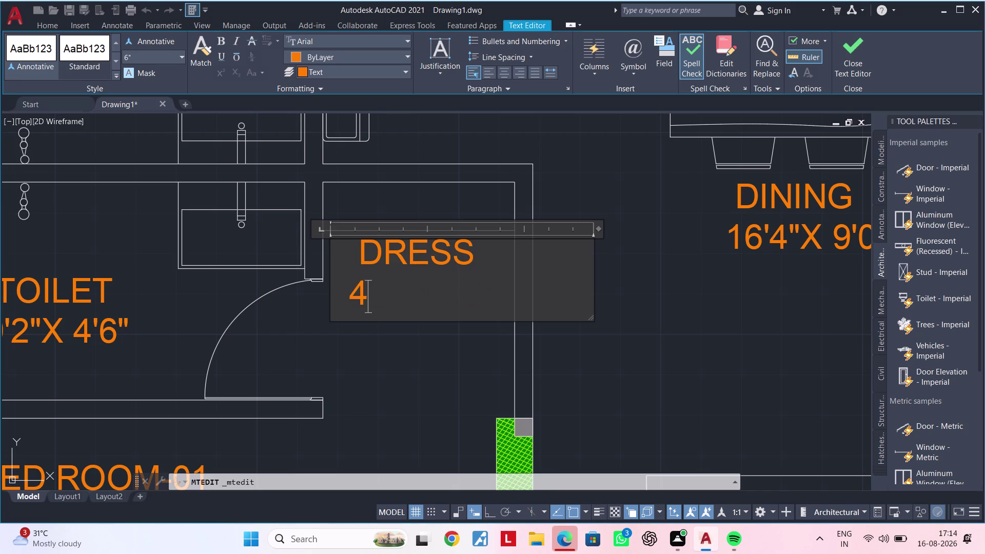
text(')
key(0)
key(shift+quotedbl)
text(X)
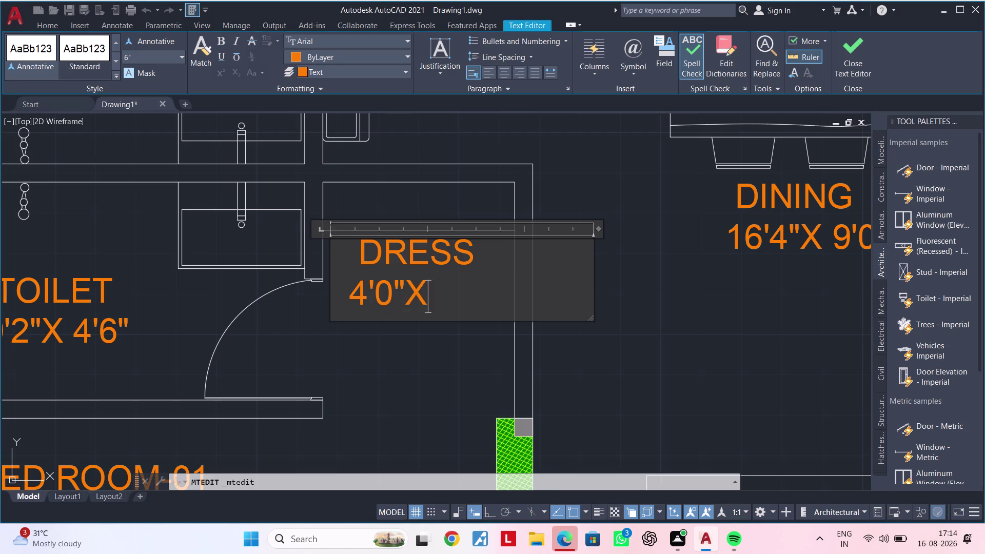
key(space)
text(4)
text('6")
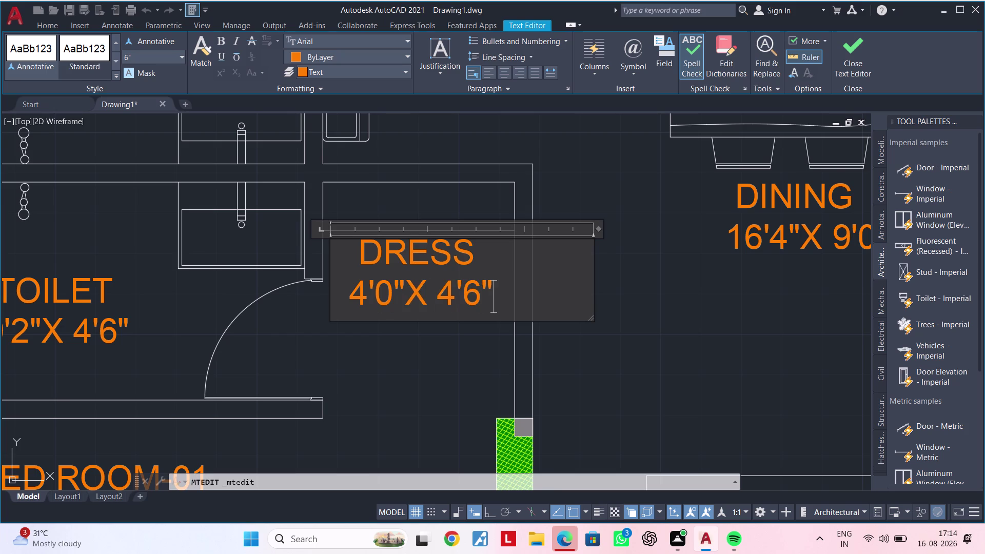
click(438, 341)
Pan to the surrounding rooms and select the DRESS label.
scroll(down, 3)
middle_drag(419, 344, 366, 351)
key(Escape)
click(360, 313)
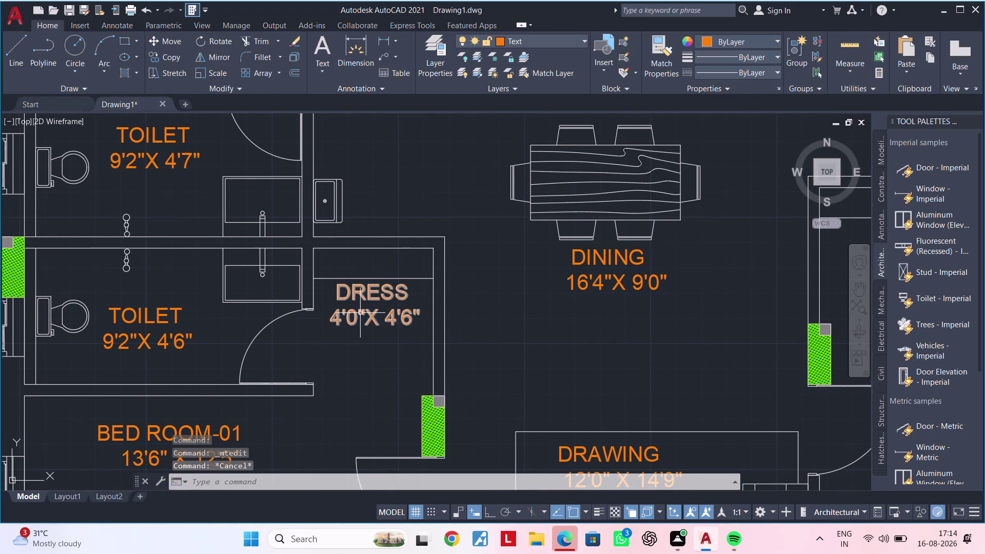
Copy the DRESS 4'0"X 4'6" label into the dress room beside M BED ROOM.
key(c)
key(o)
key(space)
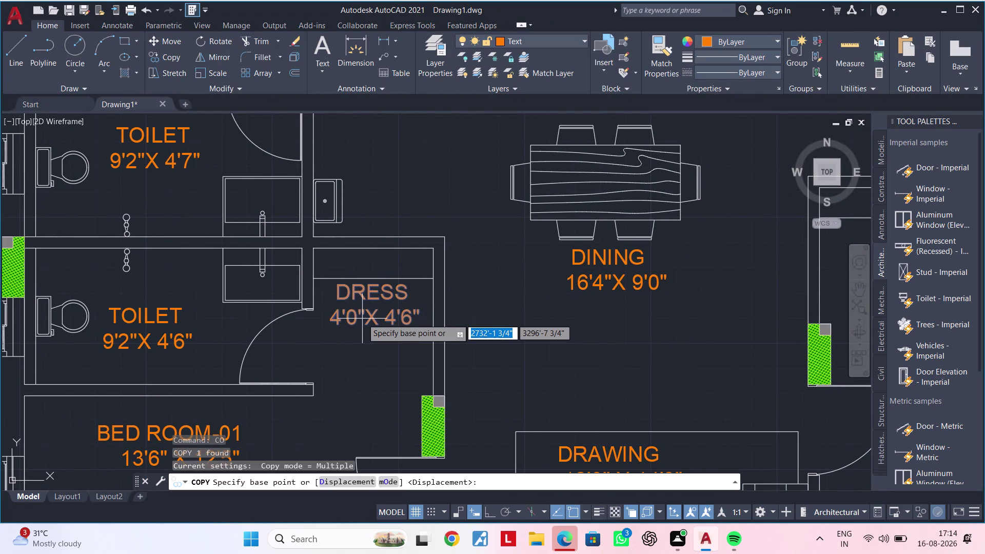
drag(362, 289, 375, 308)
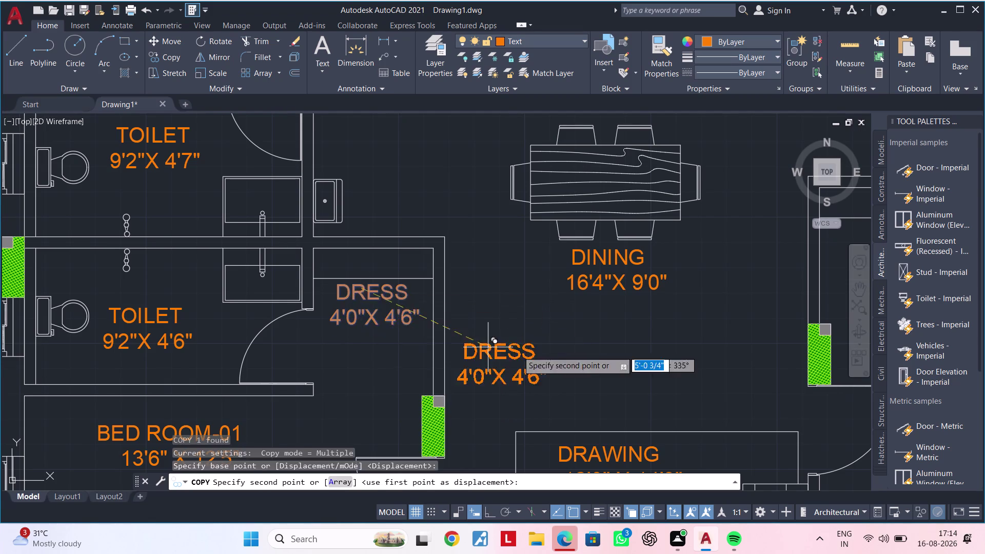
scroll(down, 3)
middle_drag(578, 356, 426, 340)
scroll(up, 3)
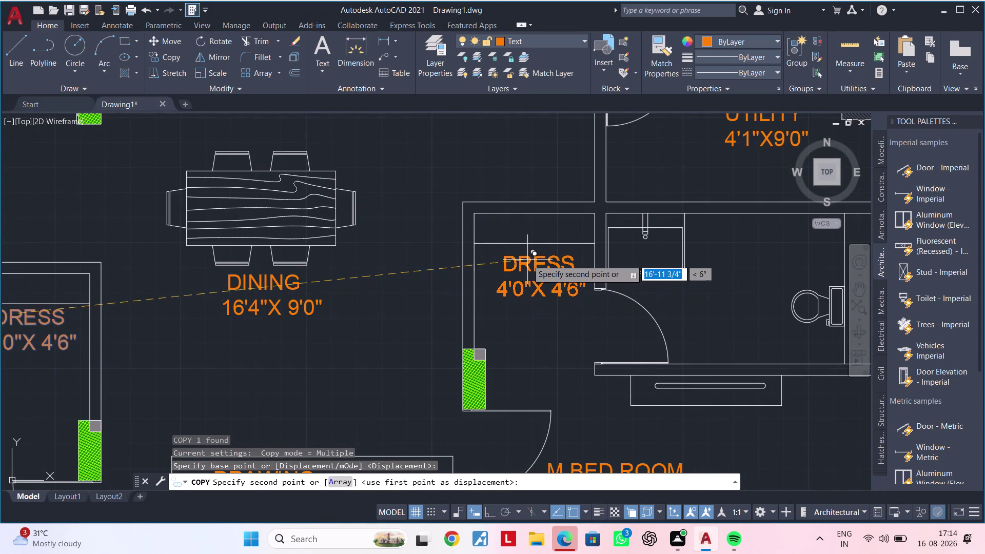
click(527, 260)
scroll(down, 3)
middle_drag(551, 325, 492, 246)
key(Escape)
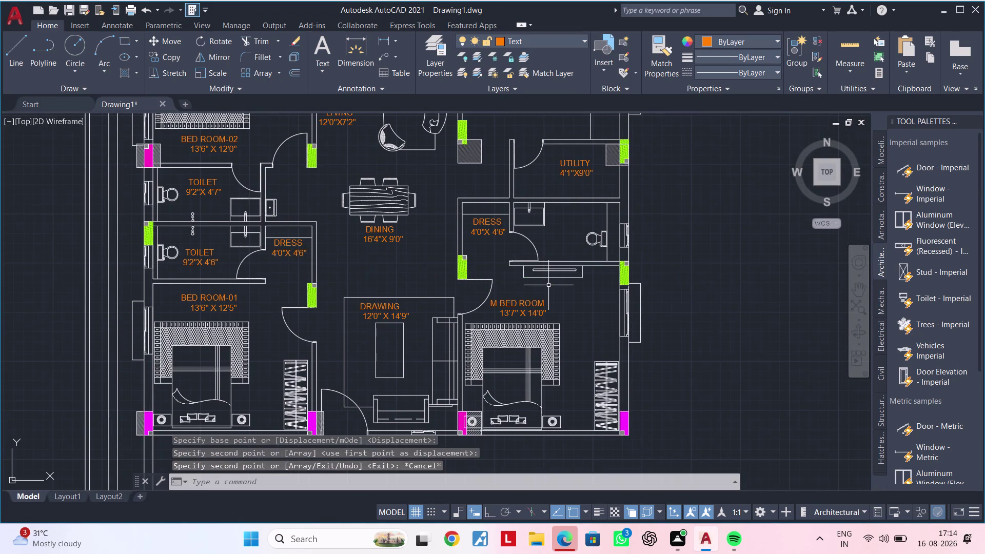
Pan across the plan, then select and deselect the lower TOILET label.
scroll(down, 3)
middle_drag(545, 285, 569, 278)
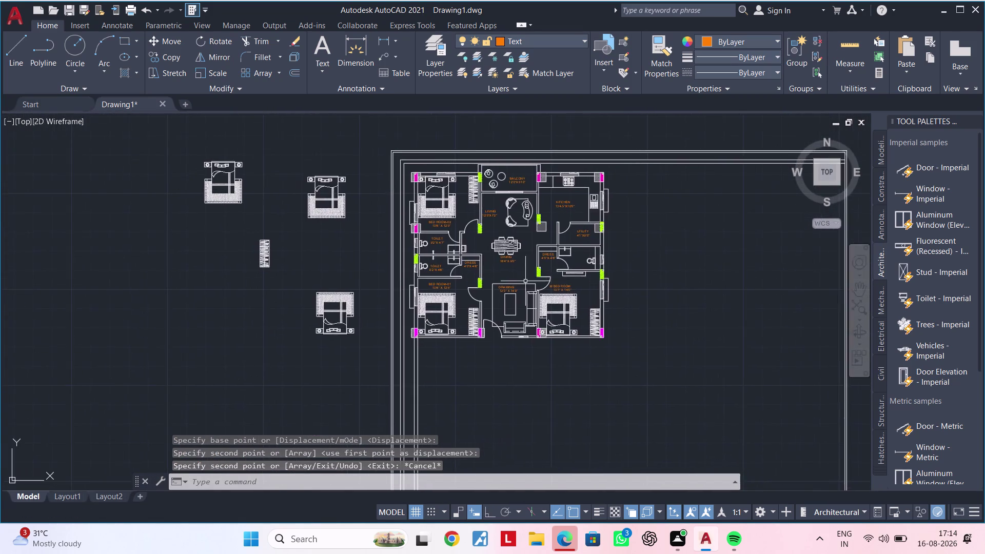
scroll(up, 3)
click(355, 252)
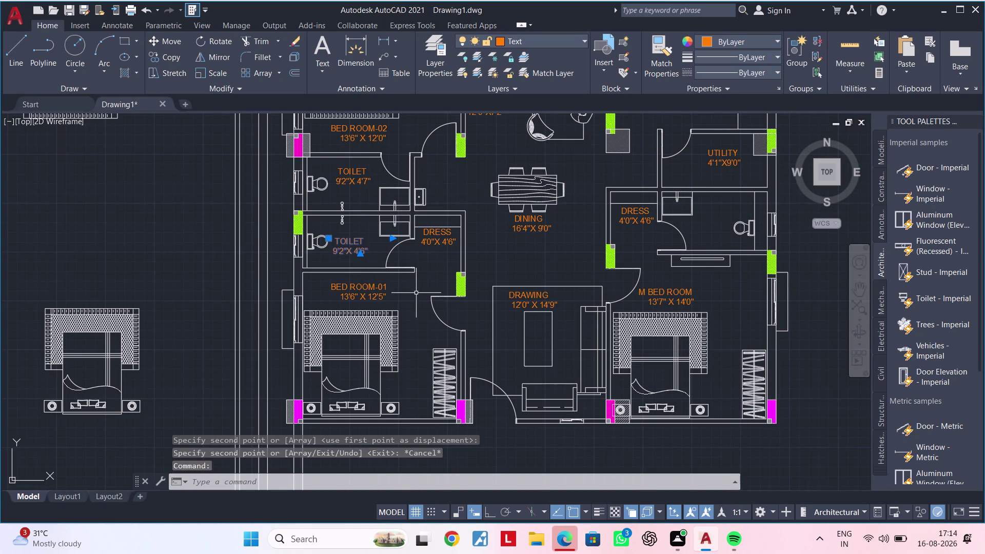
key(x)
key(Escape)
key(Escape)
Start copying the BED ROOM-01 label toward the master bedroom, then cancel.
click(376, 297)
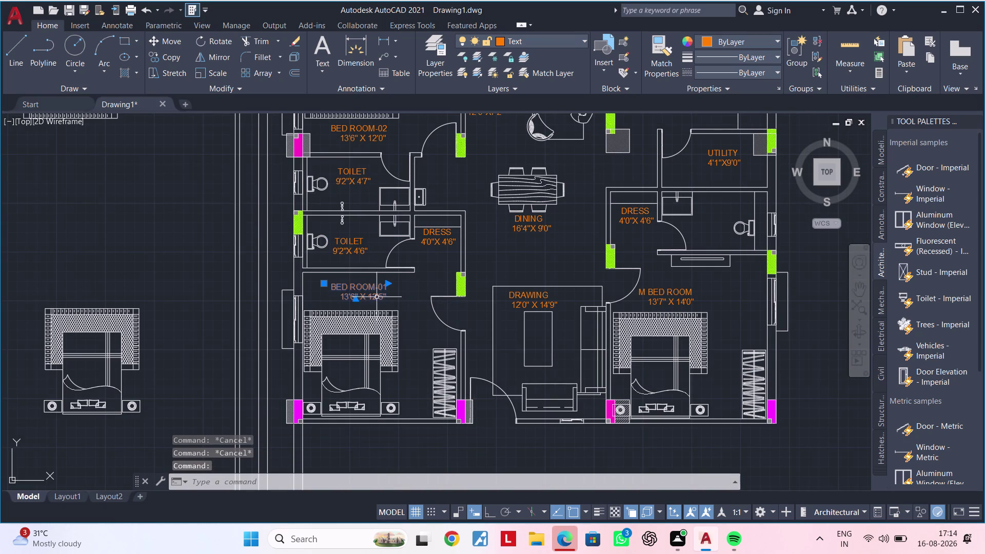
key(c)
key(o)
key(space)
drag(366, 298, 372, 299)
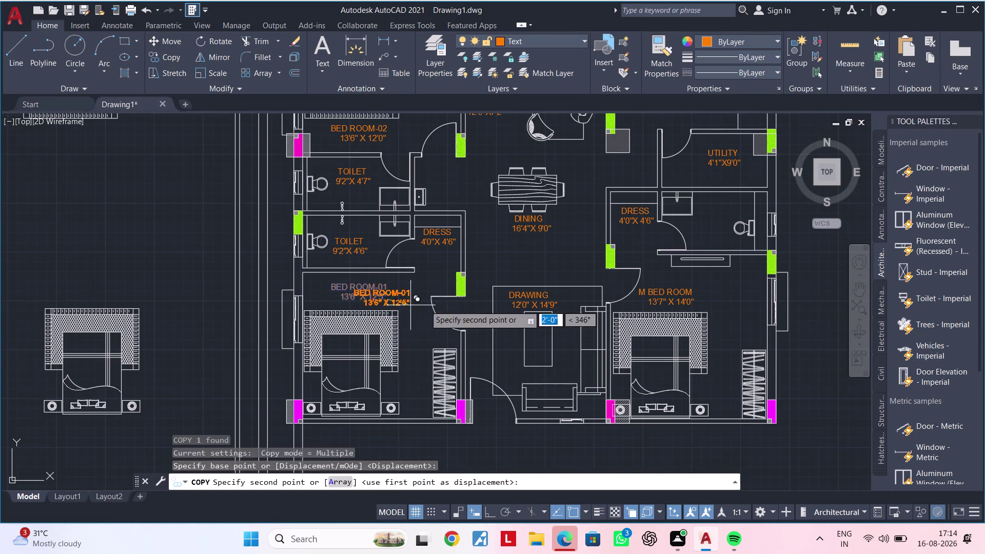
scroll(down, 3)
middle_drag(494, 305, 354, 307)
scroll(up, 3)
middle_drag(500, 277, 512, 358)
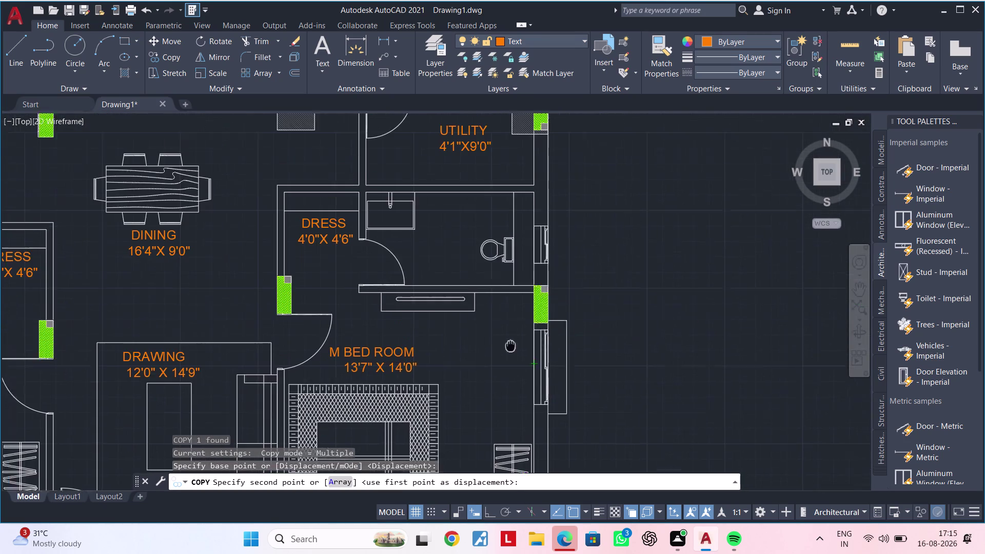
middle_drag(512, 358, 515, 388)
scroll(up, 3)
scroll(down, 3)
key(Escape)
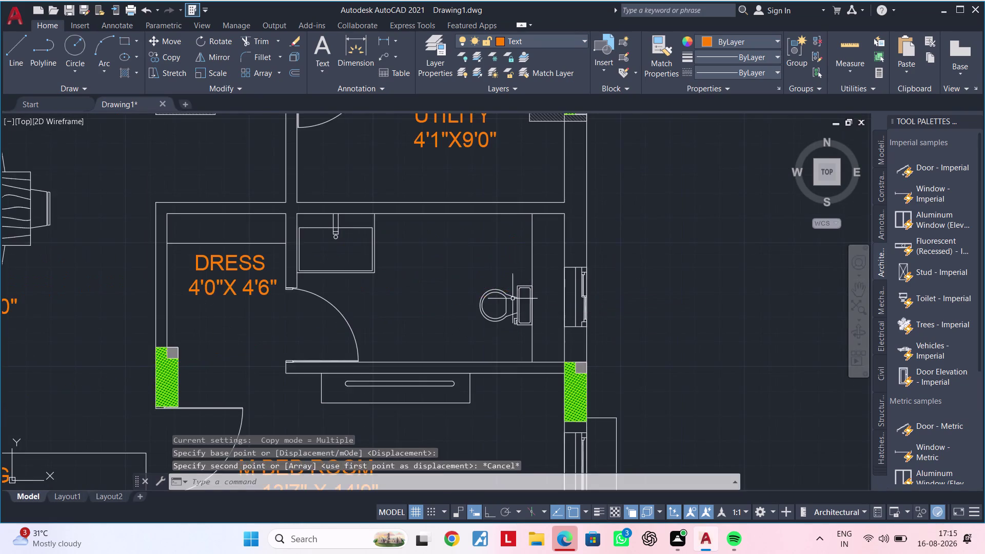
Pan back left and start another copy of the lower TOILET label with CO.
scroll(down, 3)
middle_drag(464, 306, 538, 307)
click(182, 317)
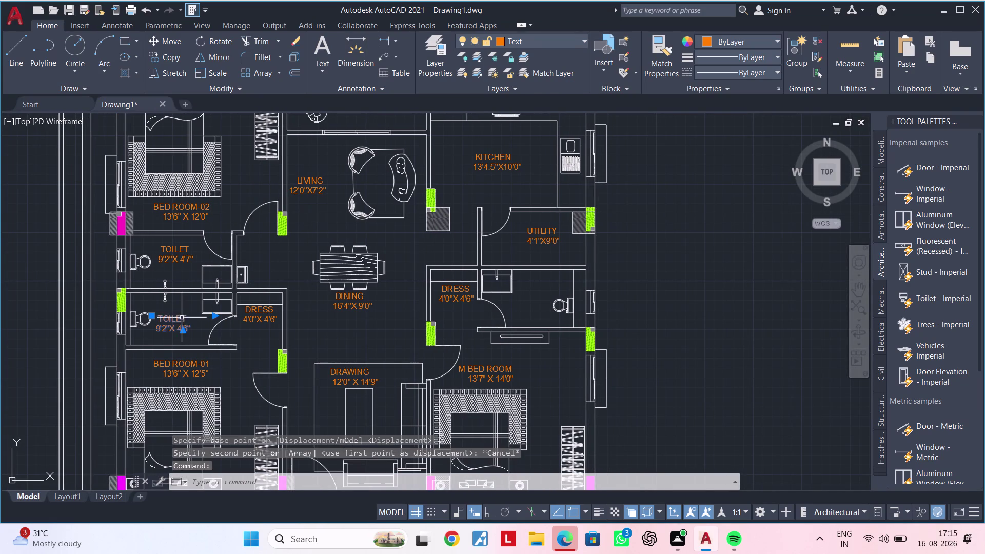
key(c)
key(o)
key(space)
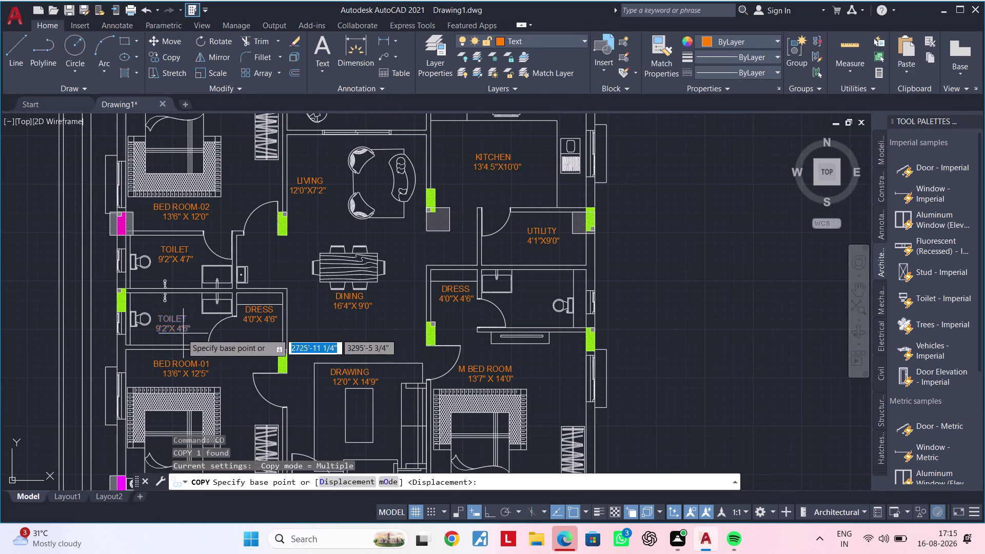
Place the copied TOILET label inside the toilet beside the master dress room.
drag(178, 331, 186, 331)
middle_drag(482, 331, 390, 331)
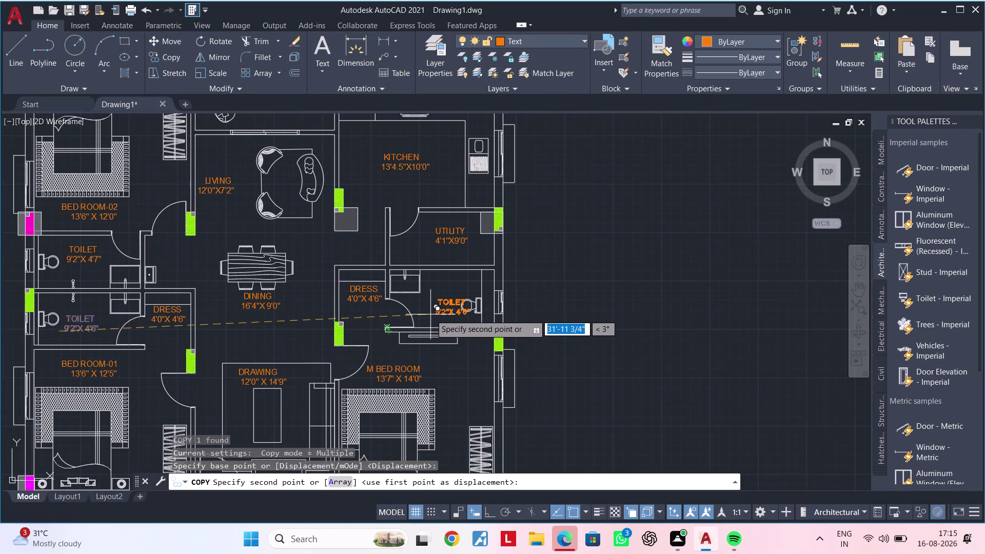
scroll(up, 3)
scroll(up, 3)
click(427, 308)
key(Escape)
key(Escape)
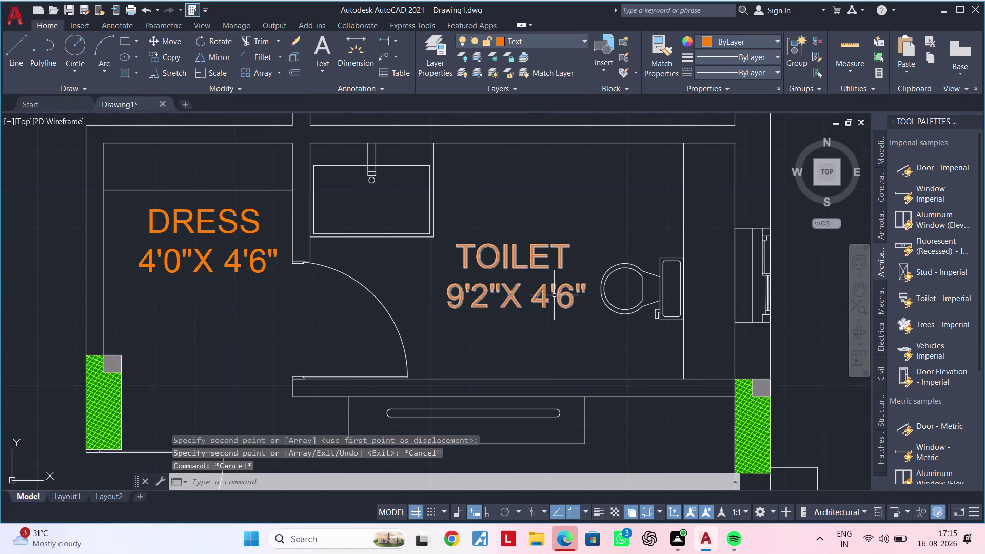
Change the new TOILET label's size line to 9'0"X 5'0".
double_click(567, 297)
click(601, 295)
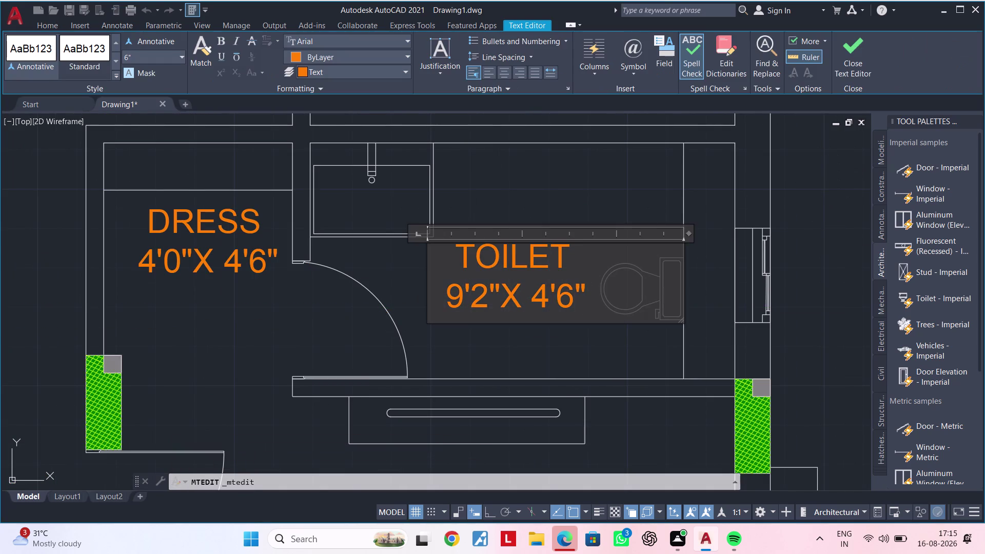
key(BackSpace)
key(BackSpace)
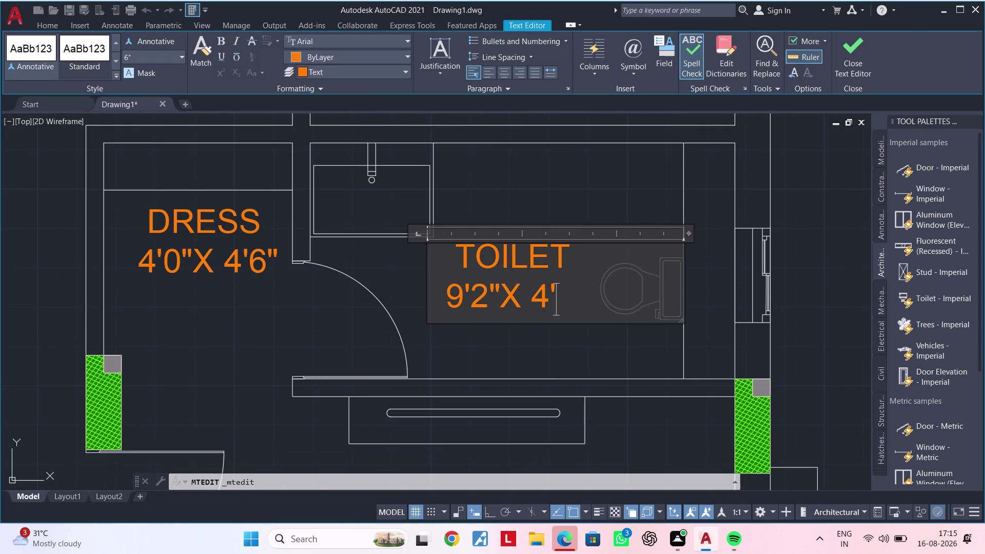
key(BackSpace)
key(BackSpace)
key(BackSpace)
key(BackSpace)
key(BackSpace)
key(BackSpace)
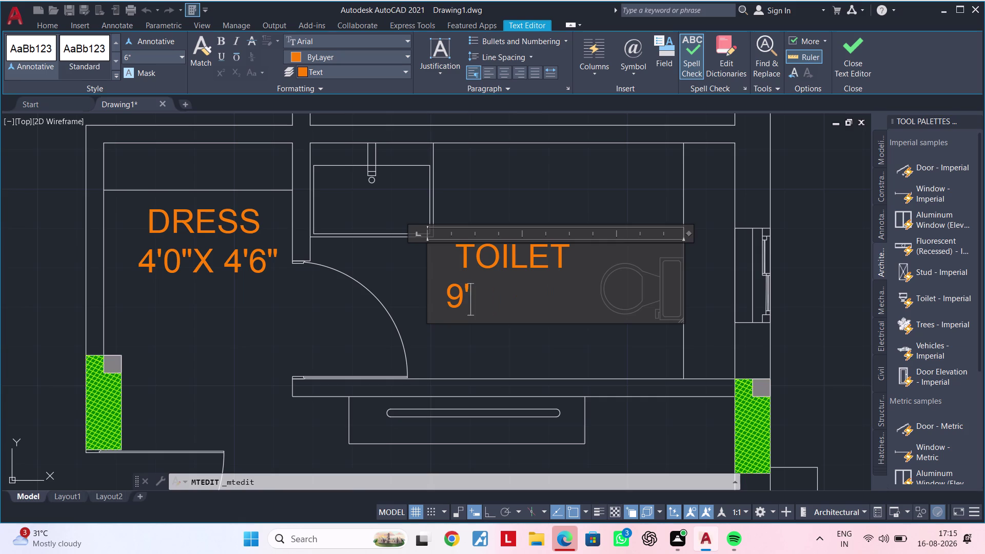
text(0")
text(X 5)
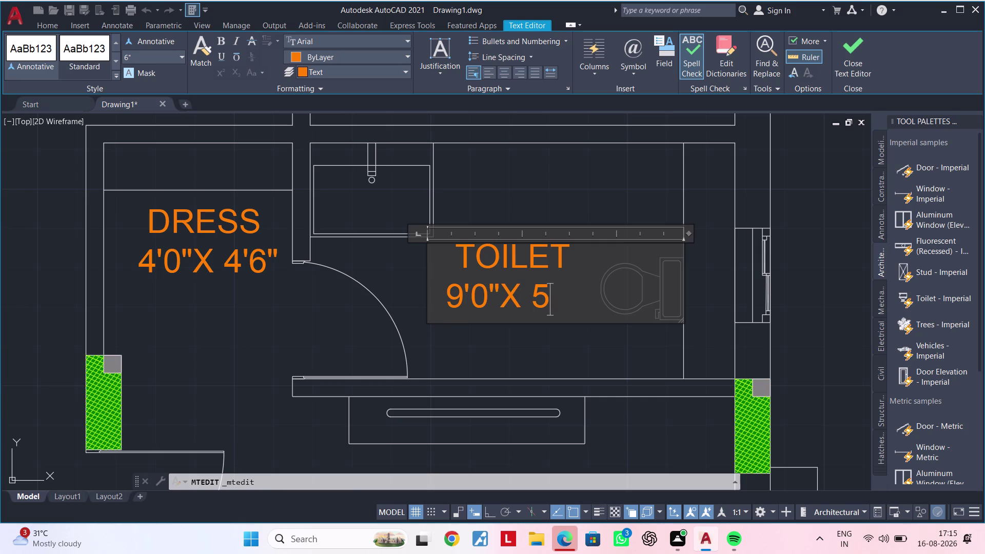
key(apostrophe)
text(0)
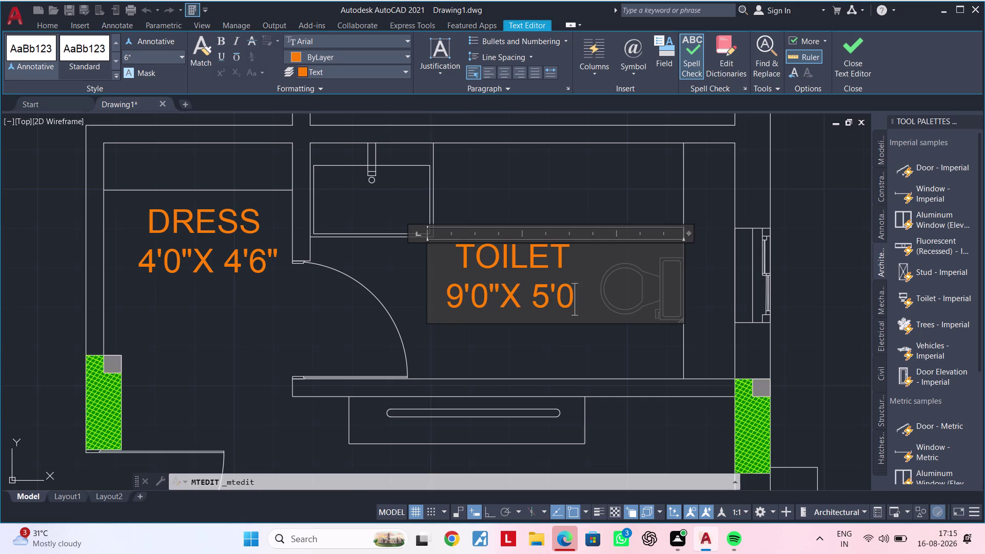
text(")
click(549, 353)
Exit the text editor and pan out to view the full apartment plan.
scroll(down, 3)
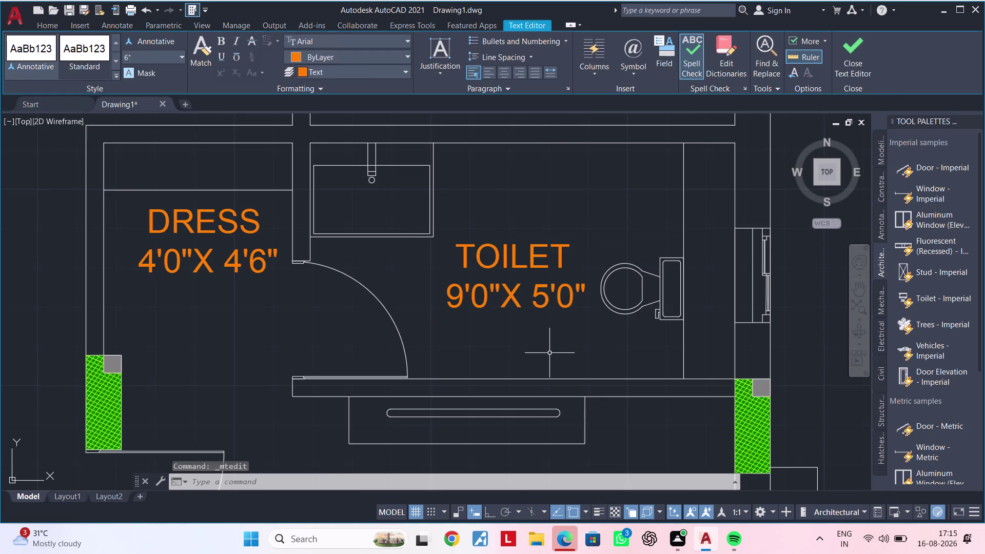
scroll(down, 3)
middle_drag(541, 347, 579, 287)
key(Escape)
key(Escape)
key(Escape)
key(Escape)
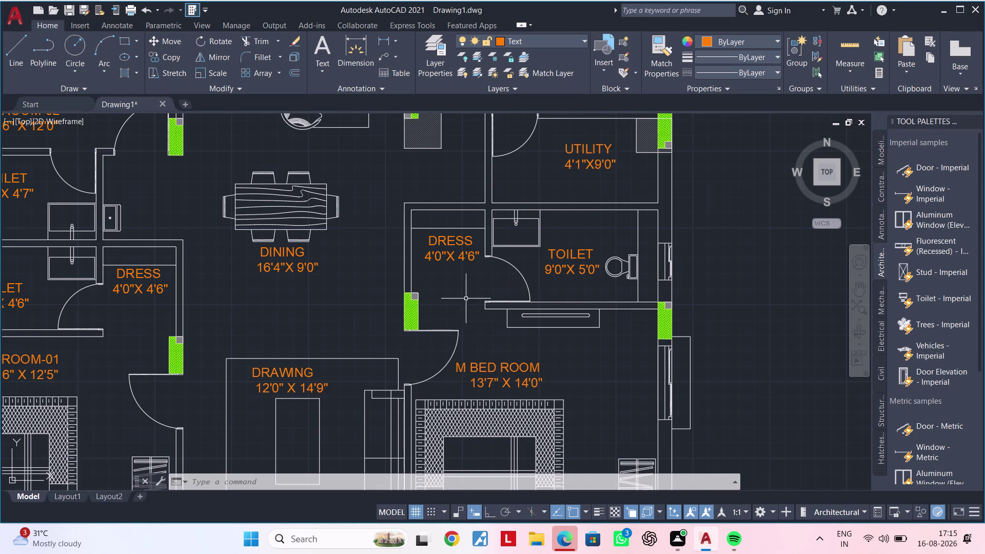
scroll(down, 3)
middle_drag(379, 317, 472, 236)
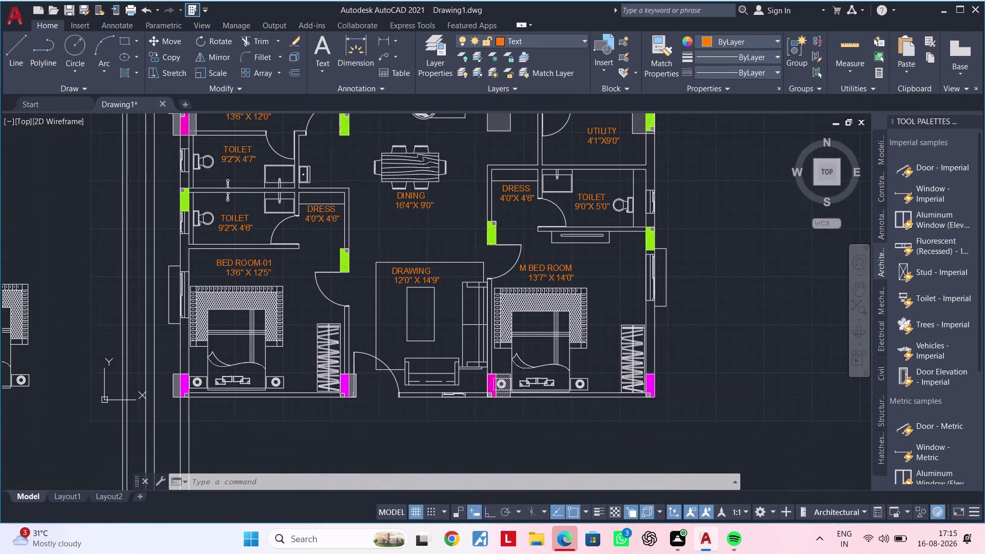